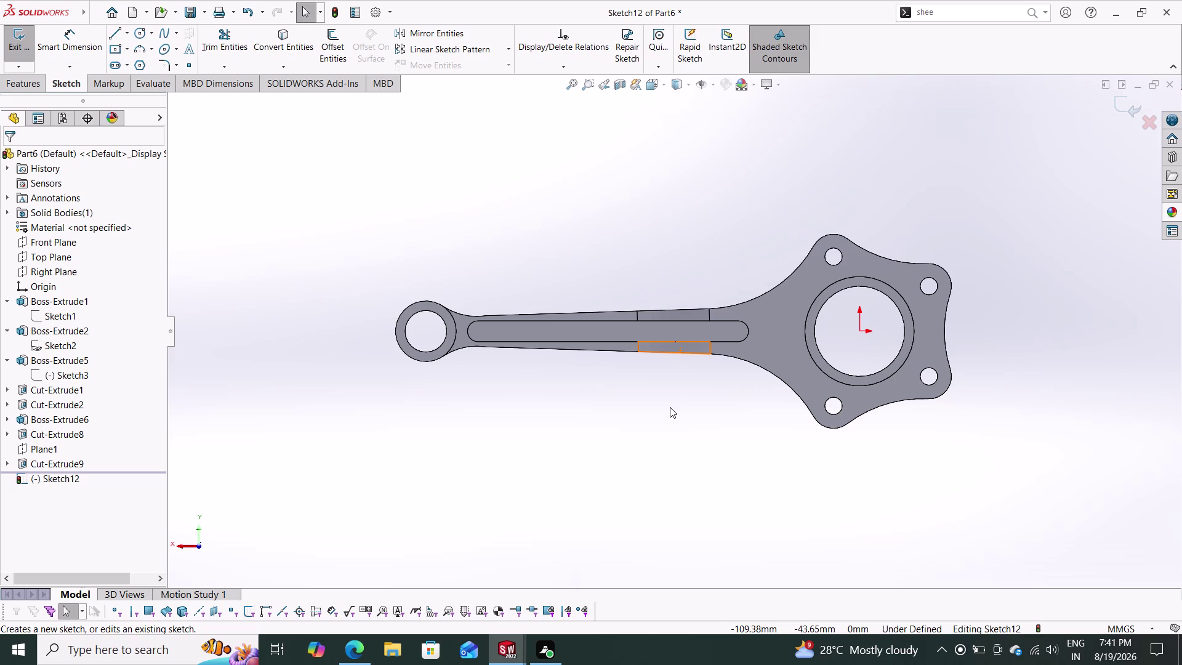
Select the Front Plane and turn the view normal to it.
key(Escape)
click(74, 247)
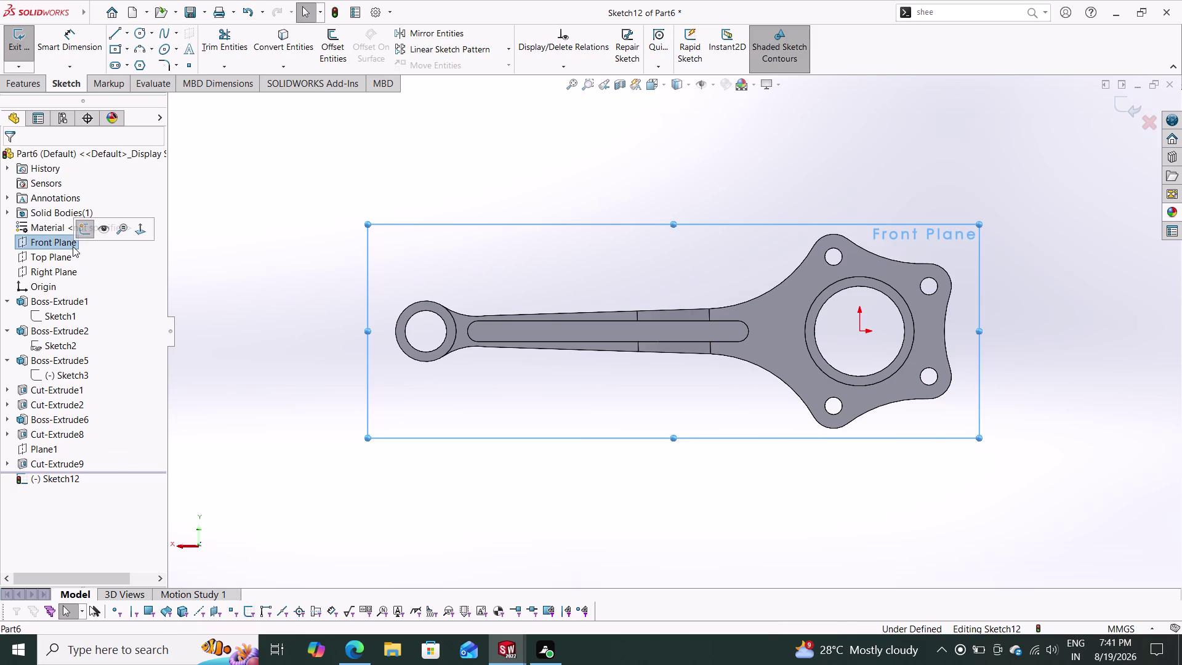
click(144, 228)
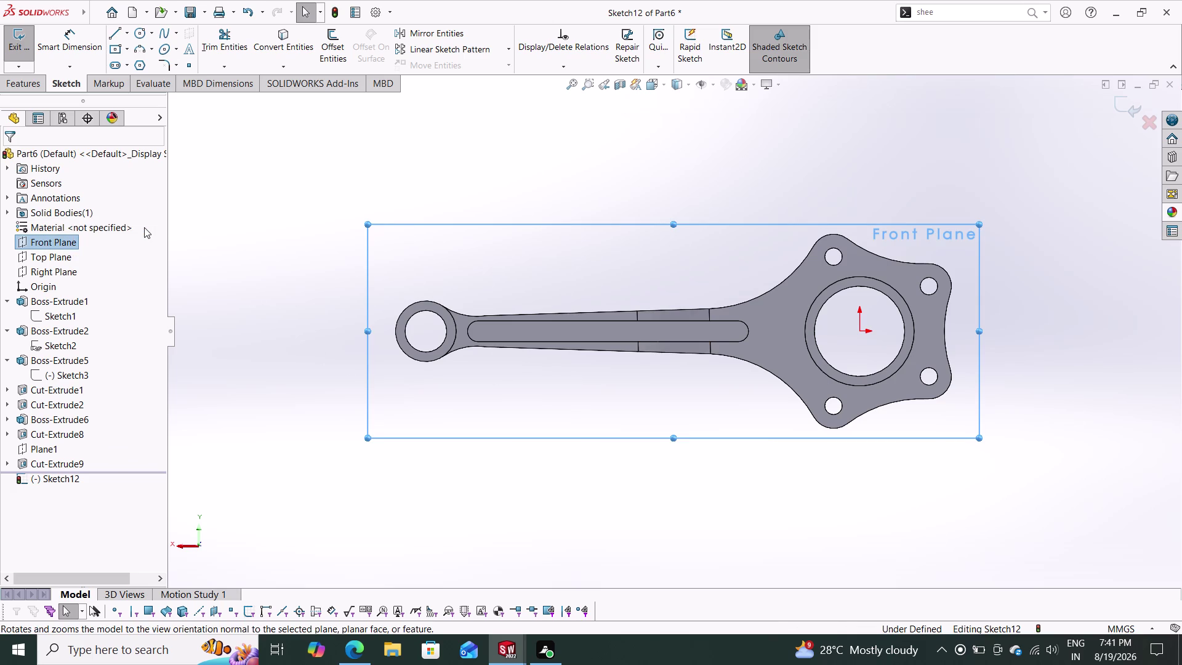
key(Escape)
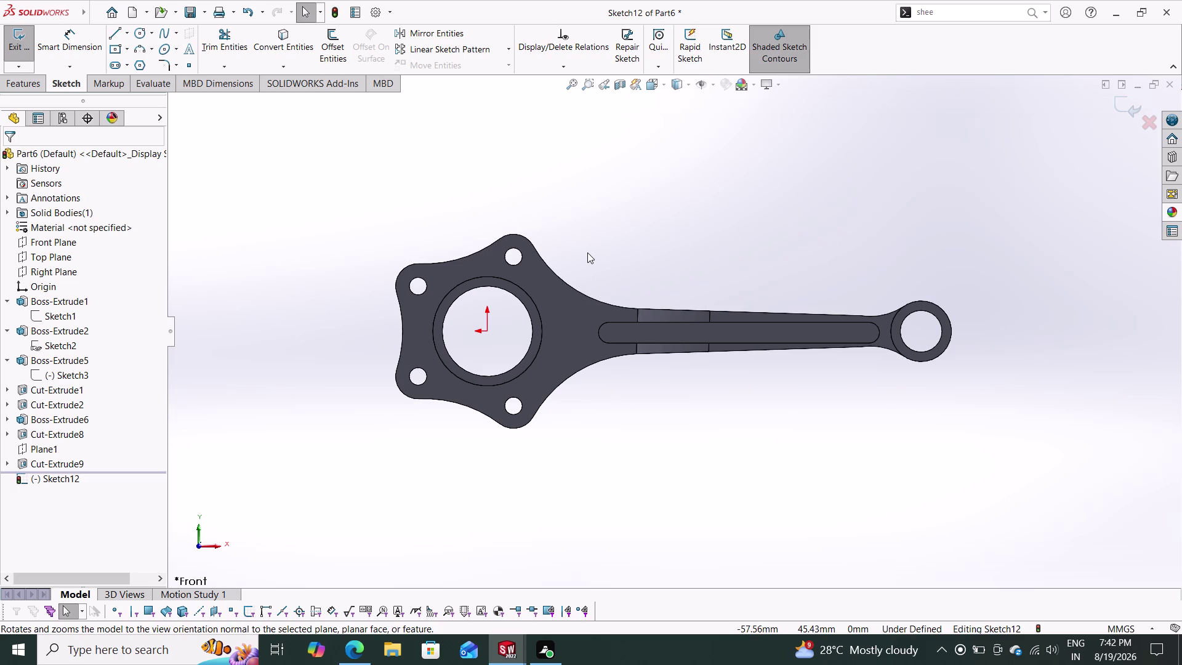
Orbit the rod briefly, return to the front view, and zoom into the big end.
middle_drag(597, 248, 589, 299)
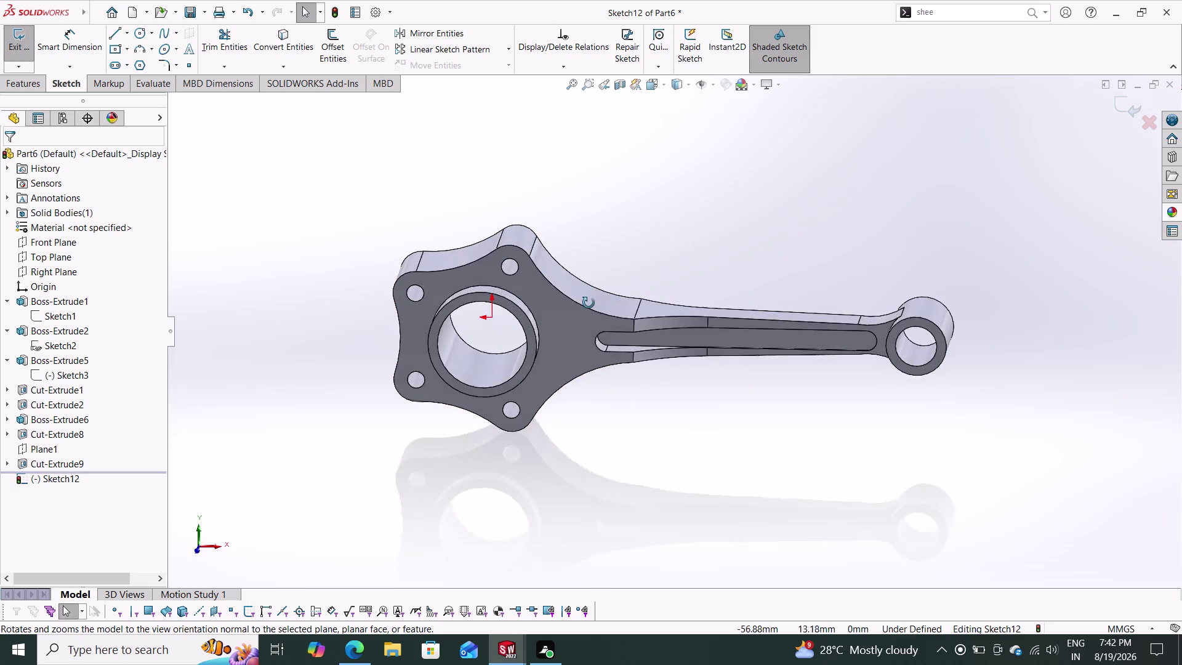
middle_drag(590, 300, 598, 226)
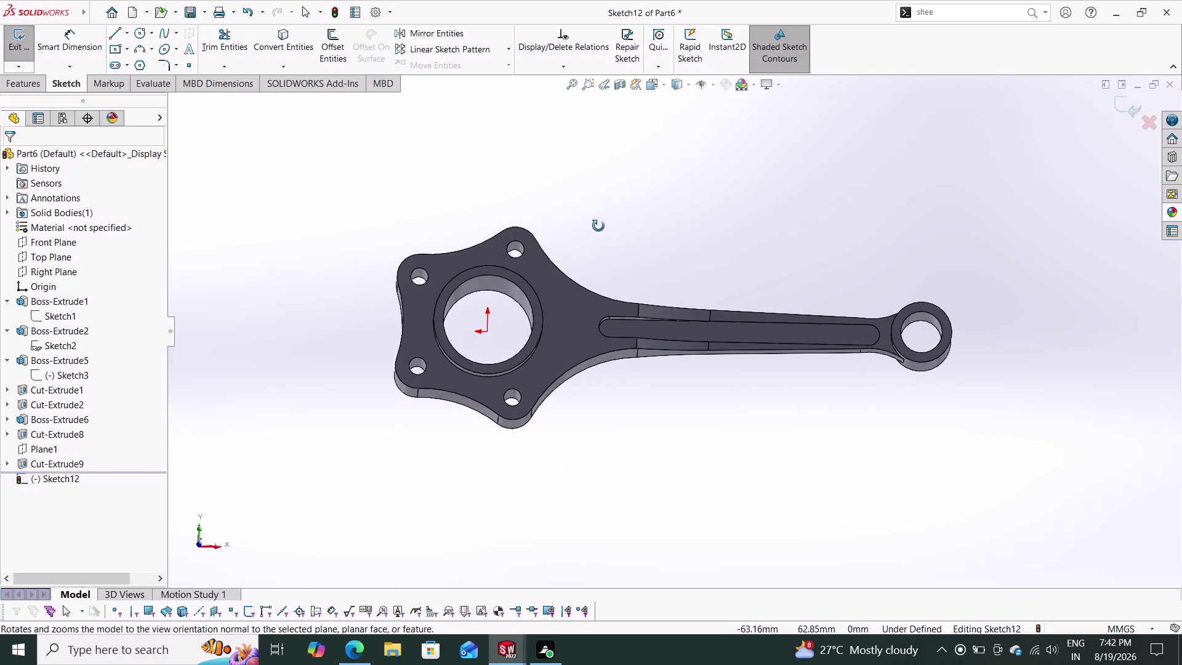
middle_drag(599, 226, 596, 226)
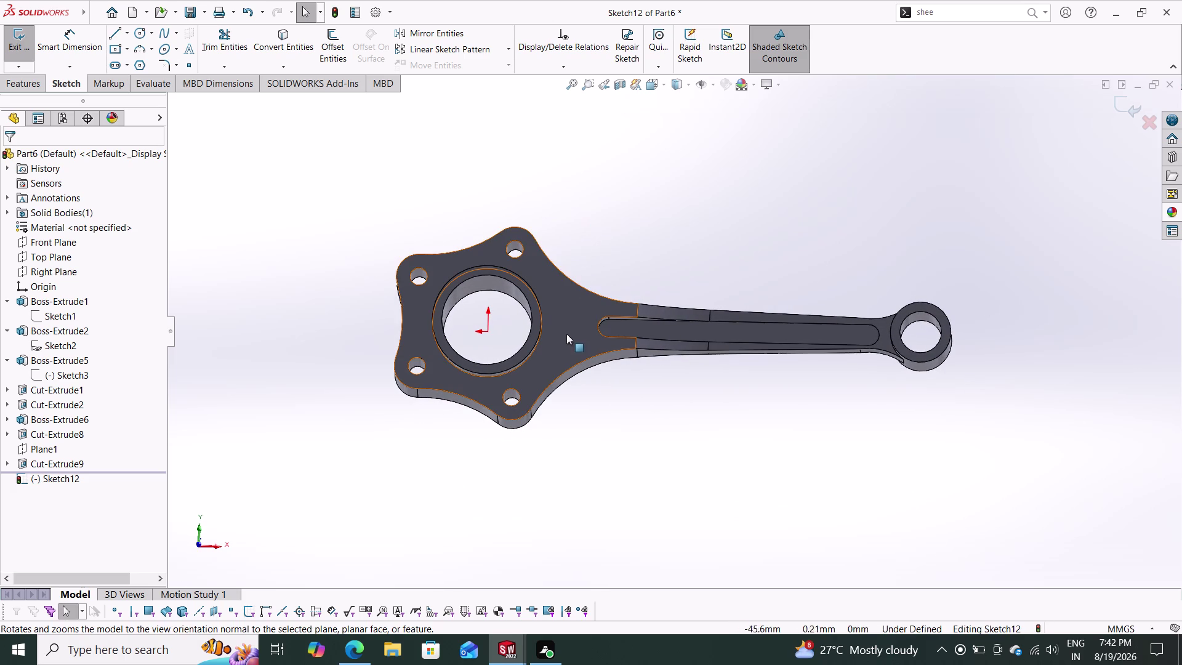
click(565, 334)
key(Escape)
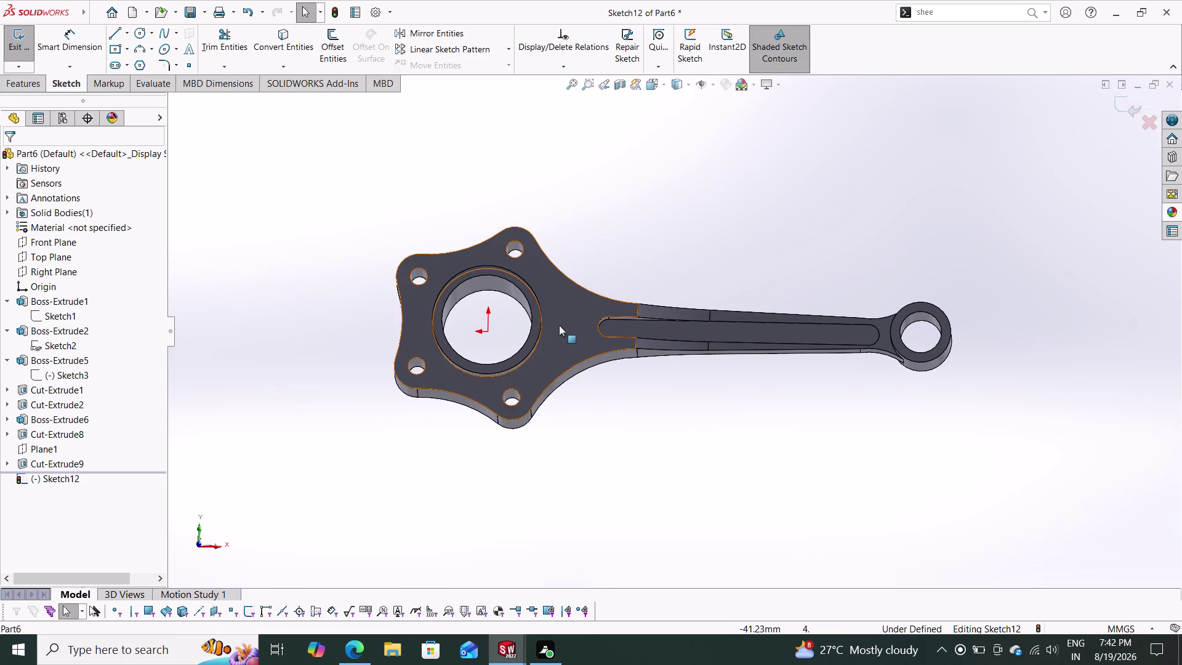
key(Escape)
click(604, 88)
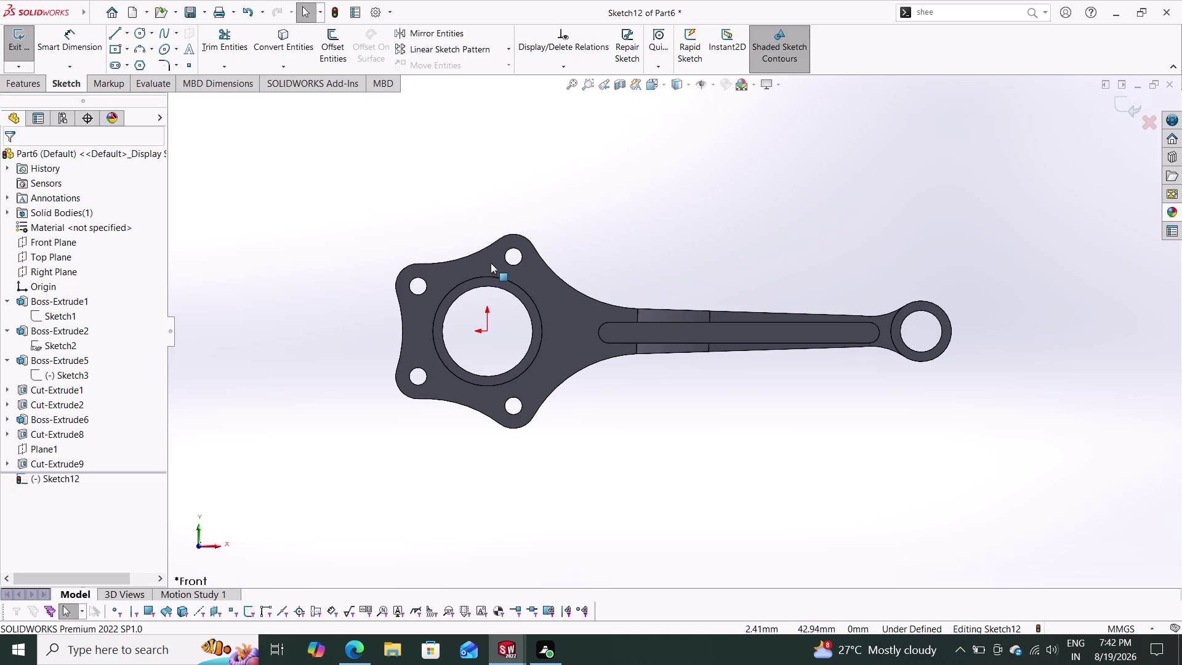
scroll(down, 3)
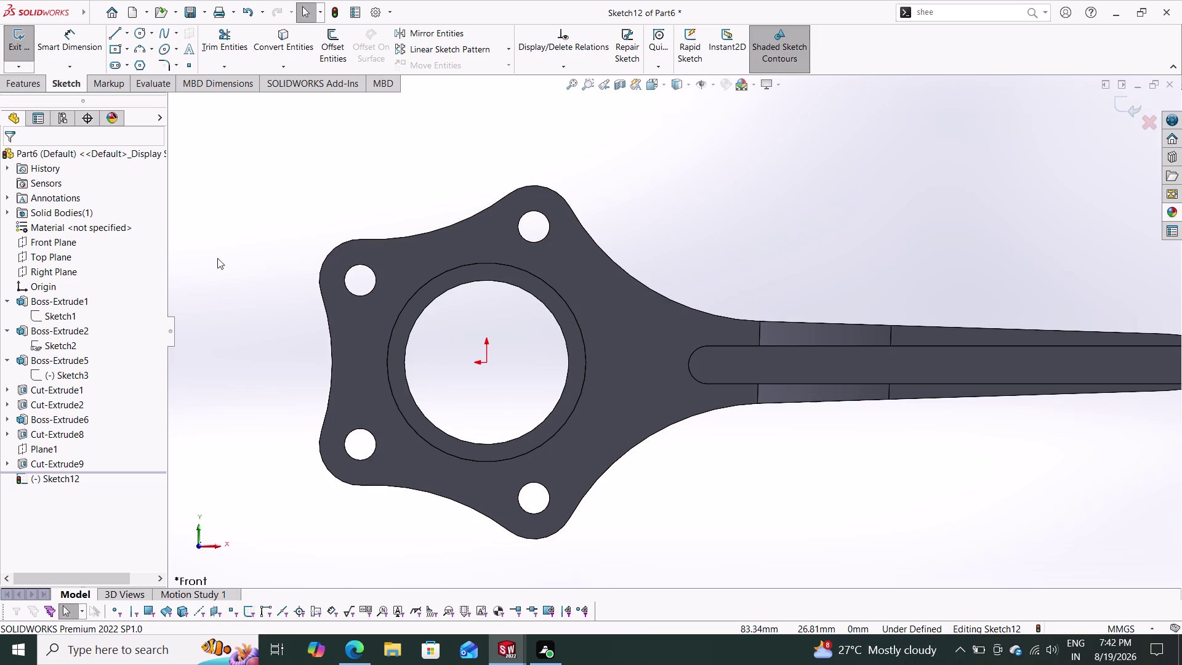
Convert the 52 mm bore circle edge and the upper curved outer edge into sketch geometry.
click(282, 36)
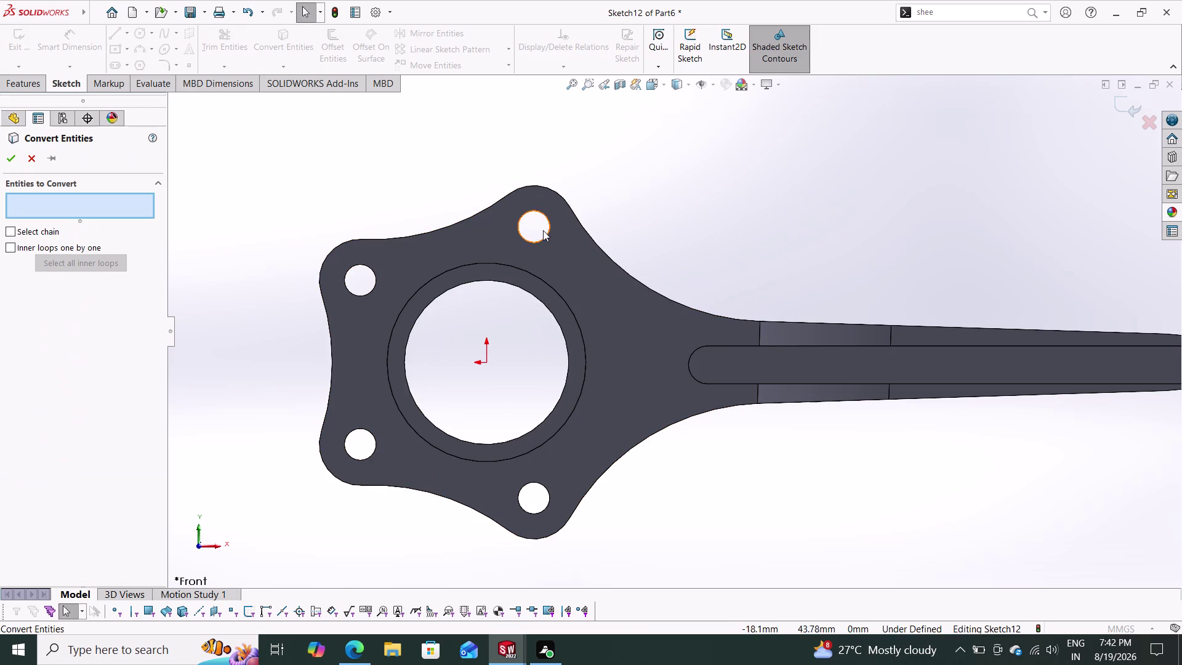
click(548, 308)
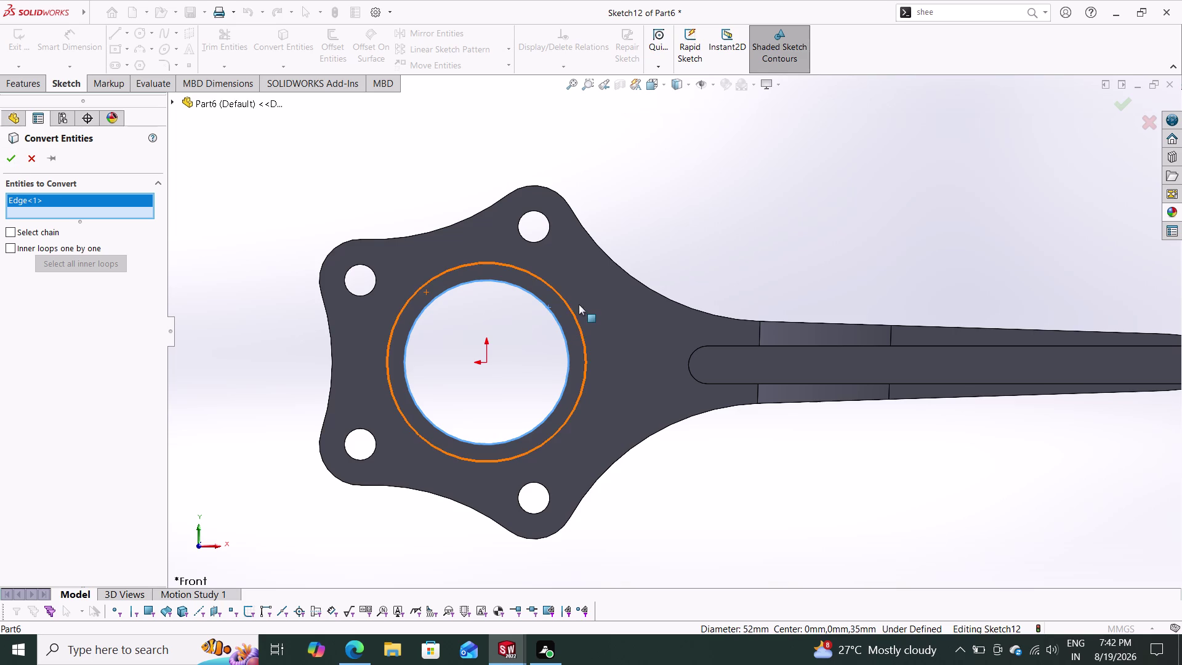
click(684, 306)
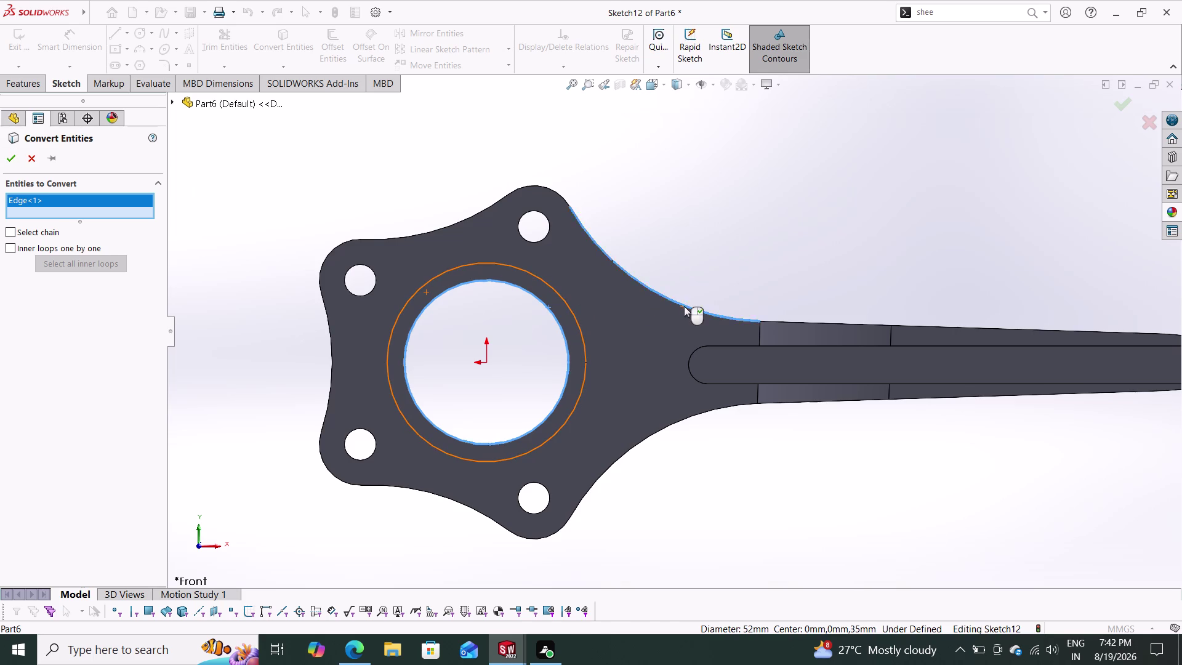
click(9, 156)
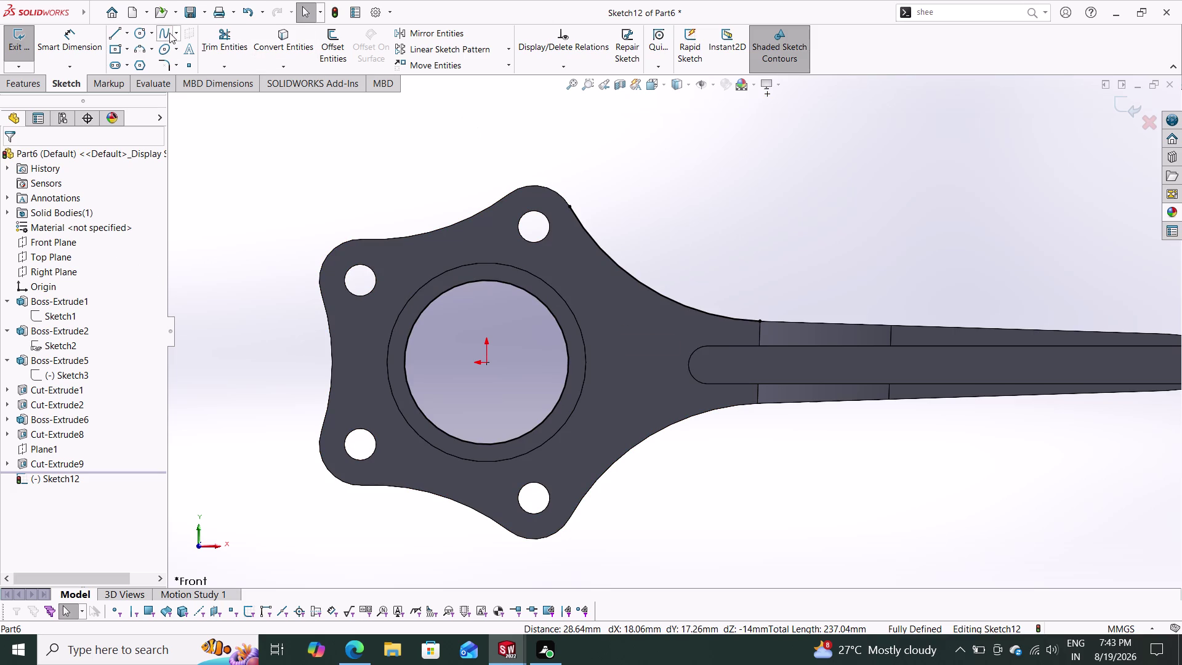
Draw a 3-point arc from the bore circle to the beam junction, bulging below the chord.
click(139, 46)
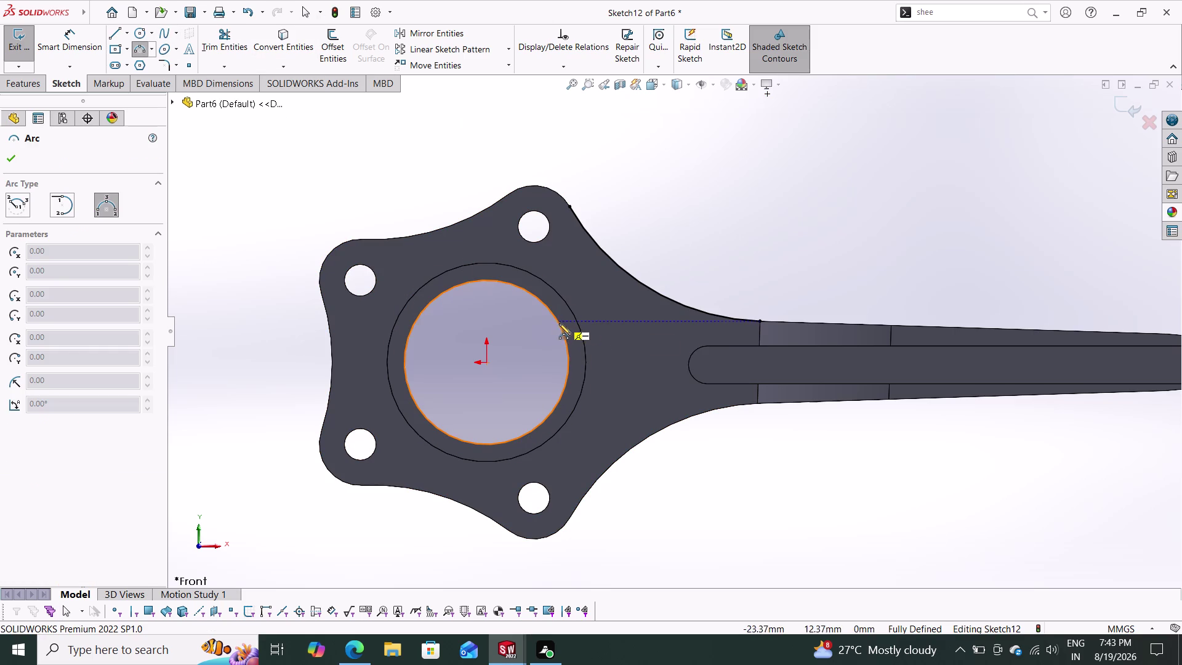
click(552, 315)
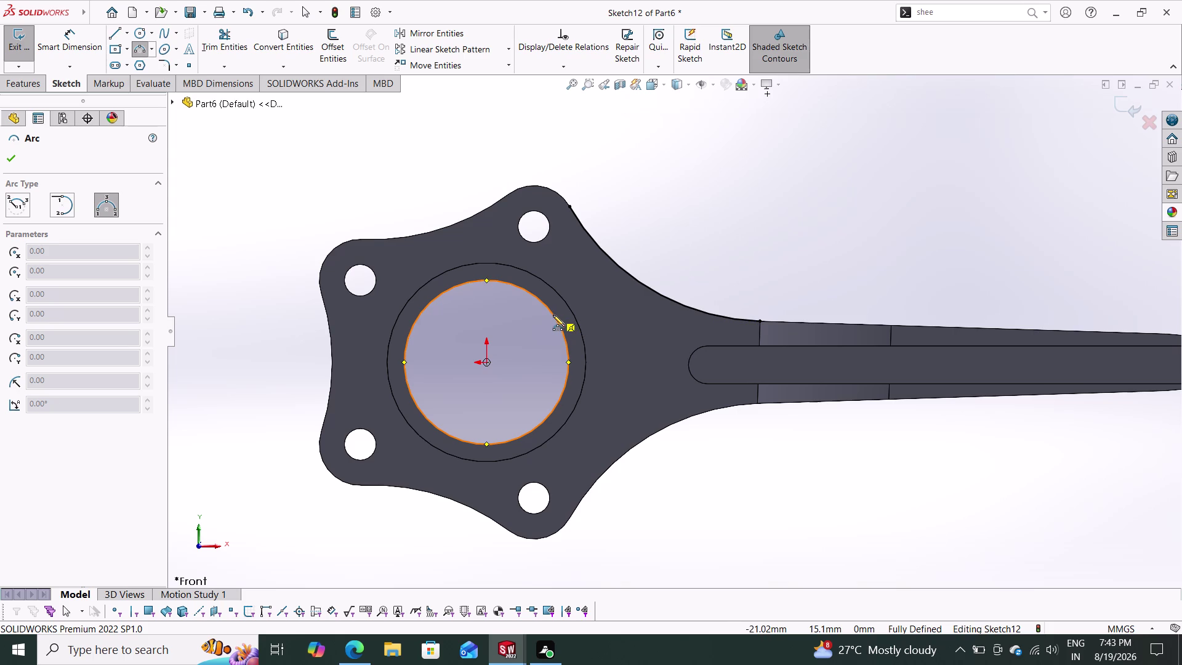
click(759, 323)
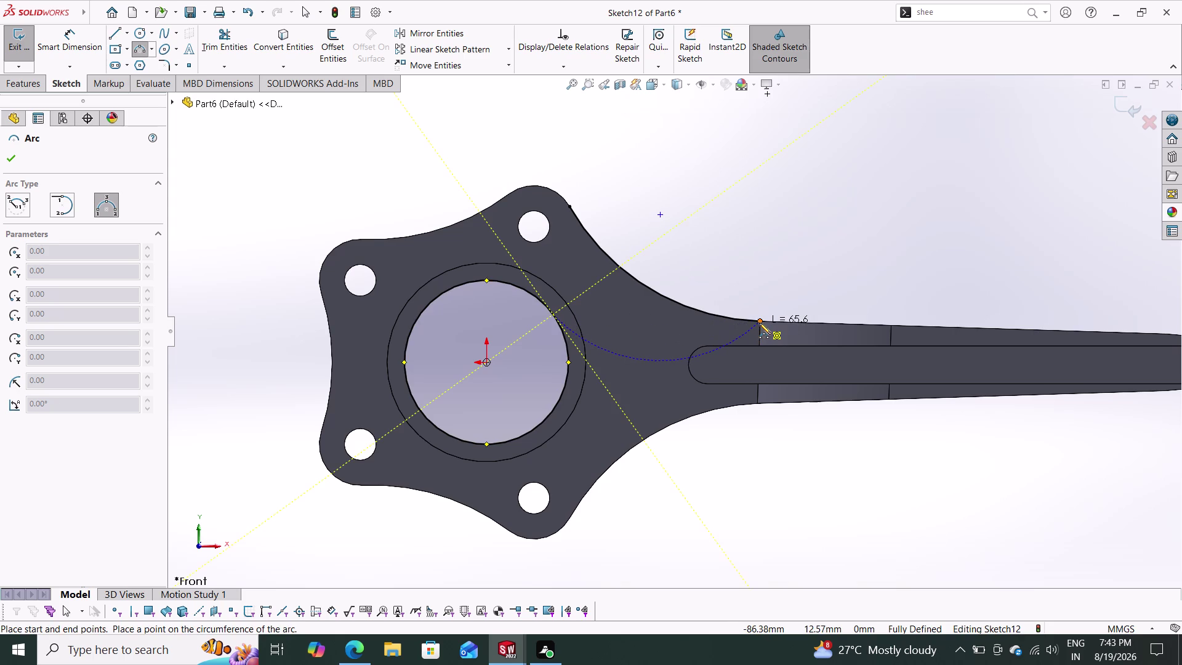
click(665, 337)
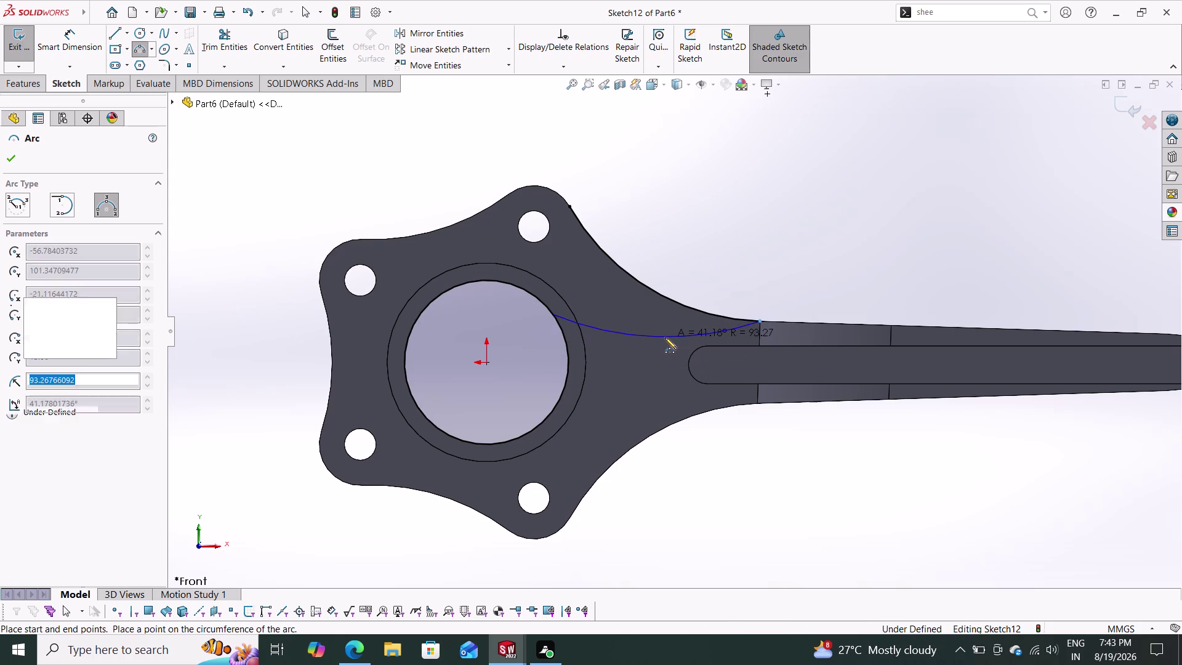
key(Escape)
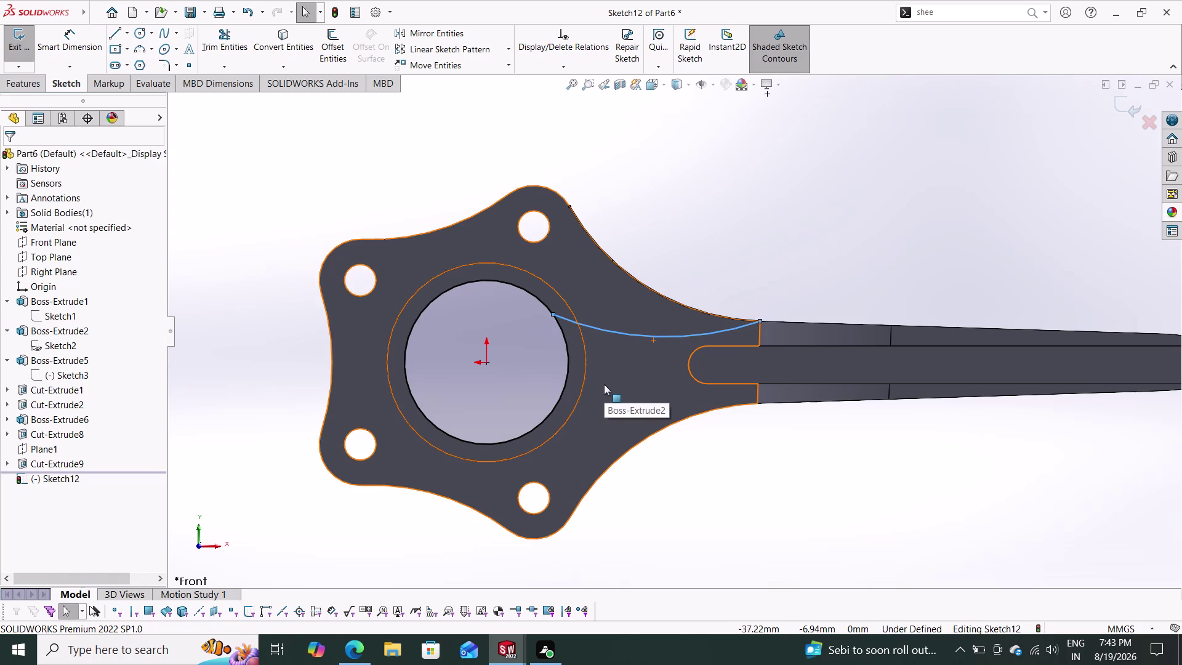
Make the new arc tangent to the bore circle.
click(621, 333)
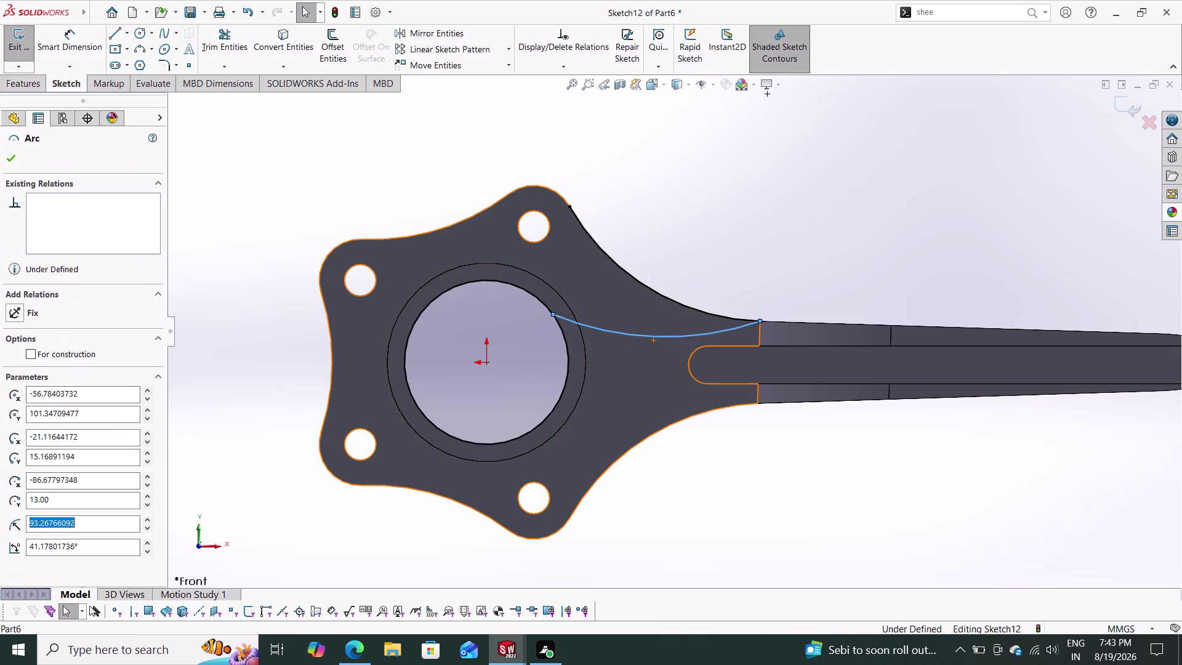
click(564, 342)
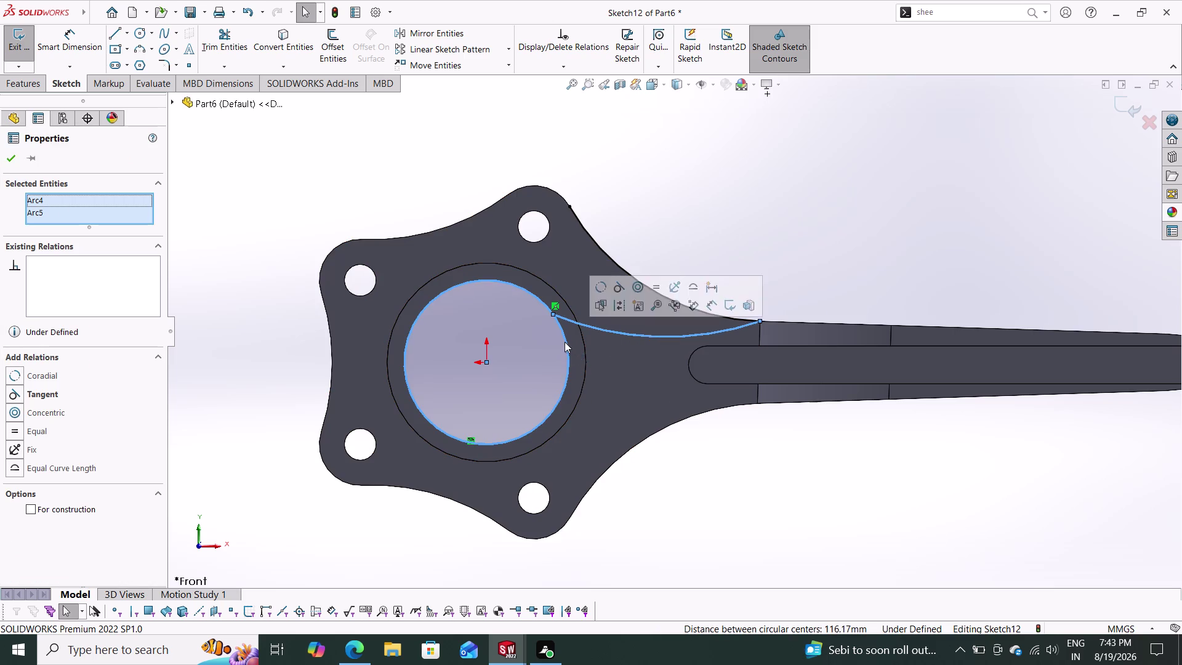
click(47, 390)
click(11, 165)
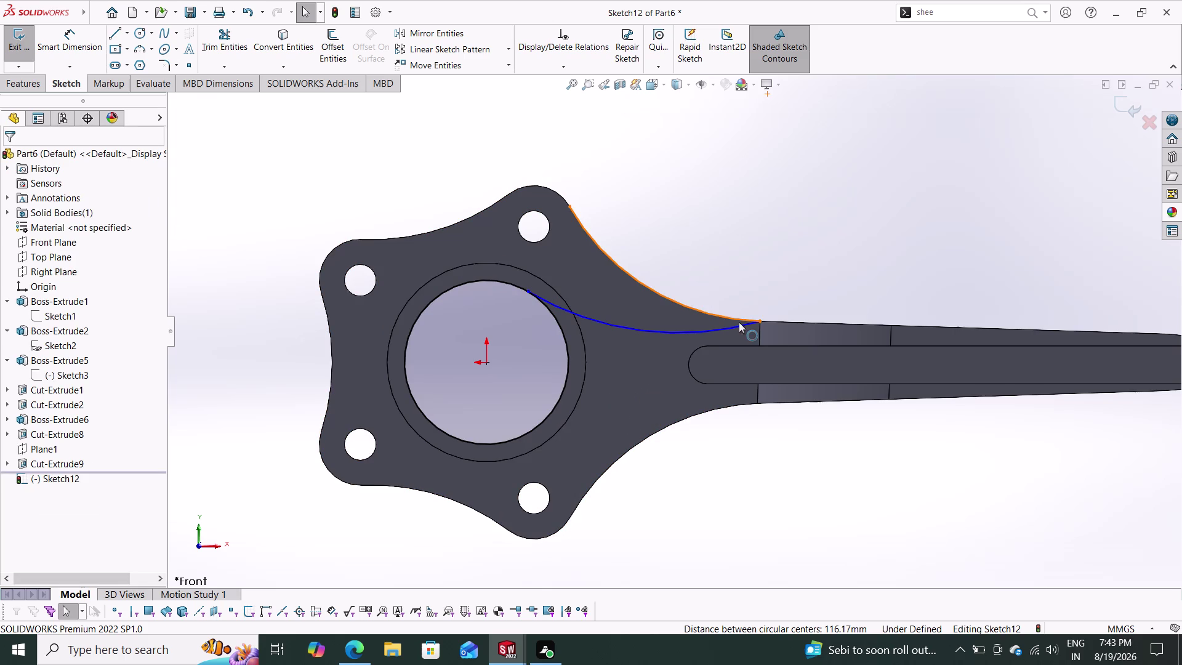
Make the new arc tangent to the converted upper outer edge.
click(724, 316)
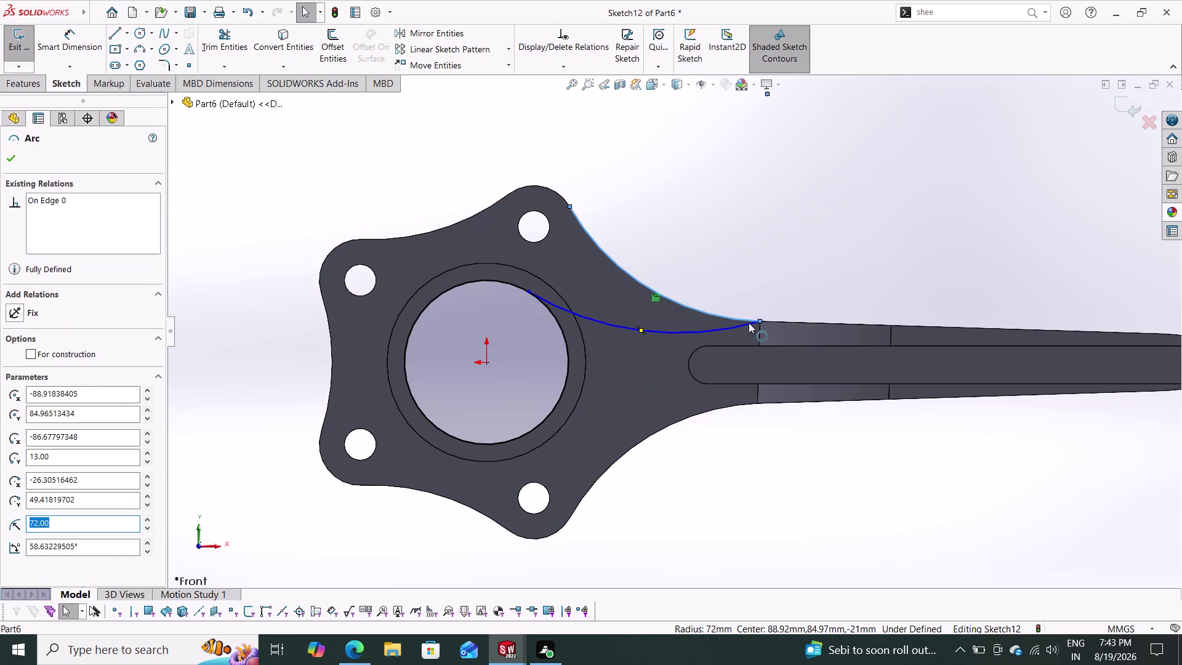
click(749, 323)
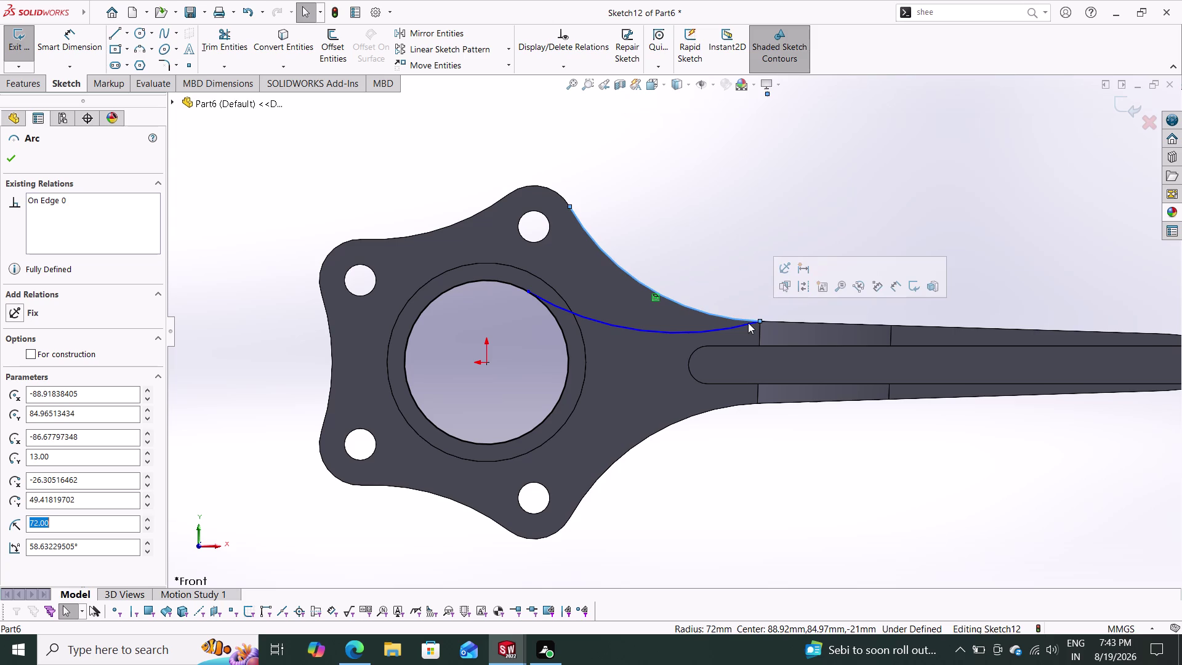
key(Escape)
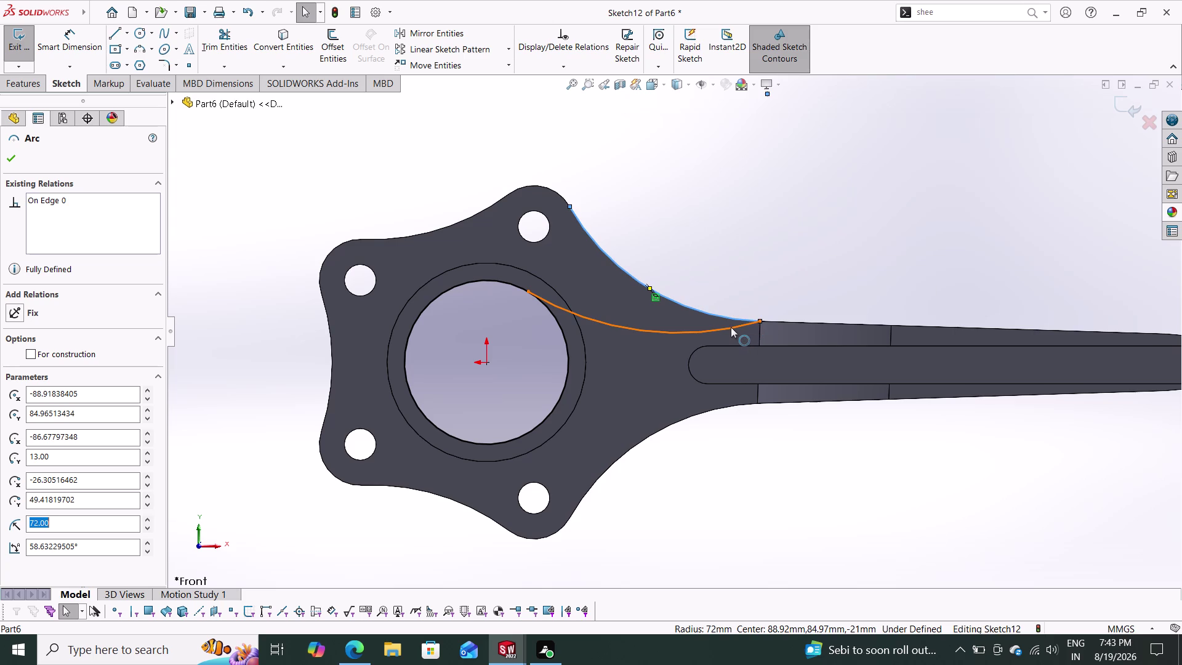
click(731, 326)
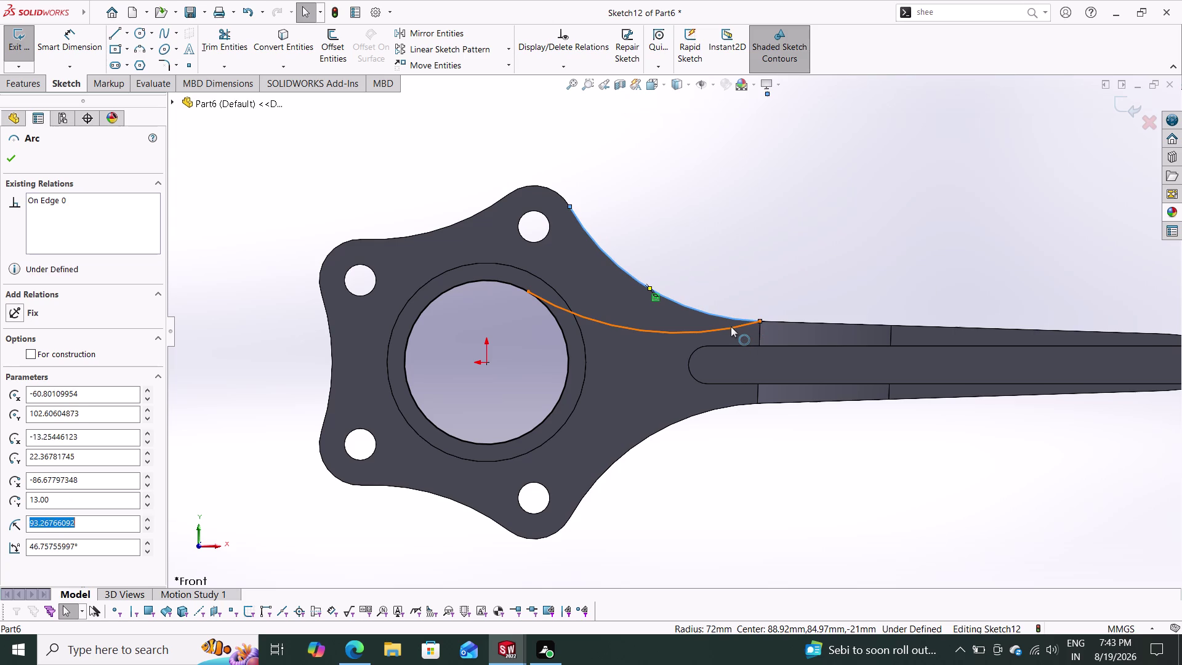
click(60, 393)
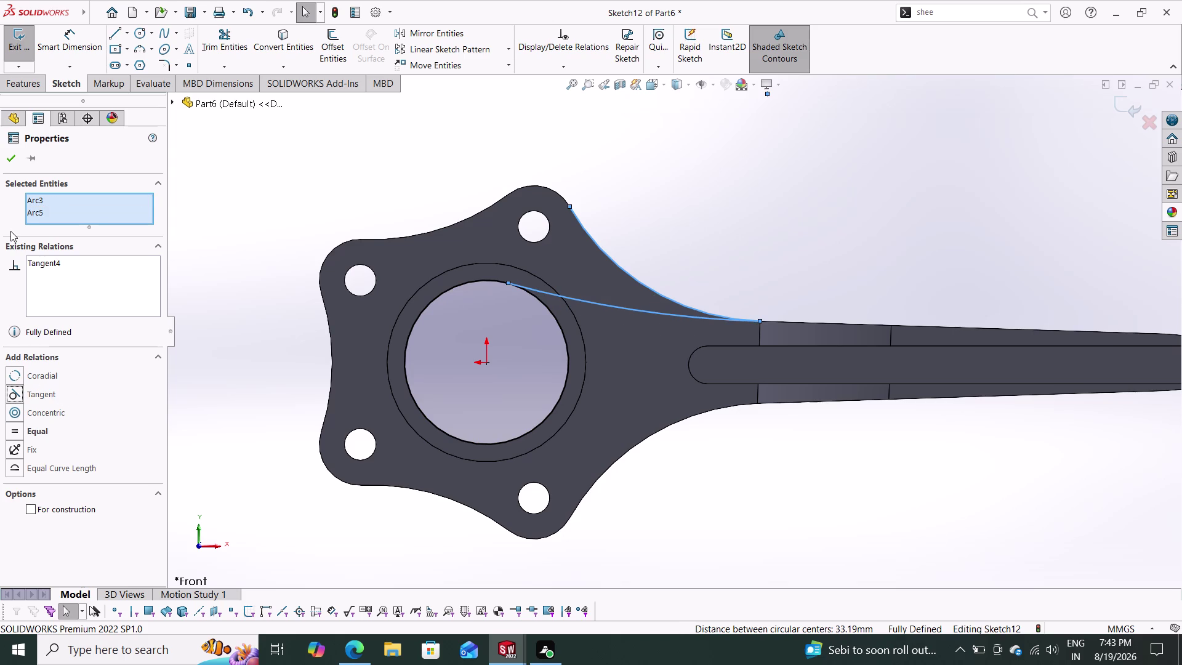
click(3, 157)
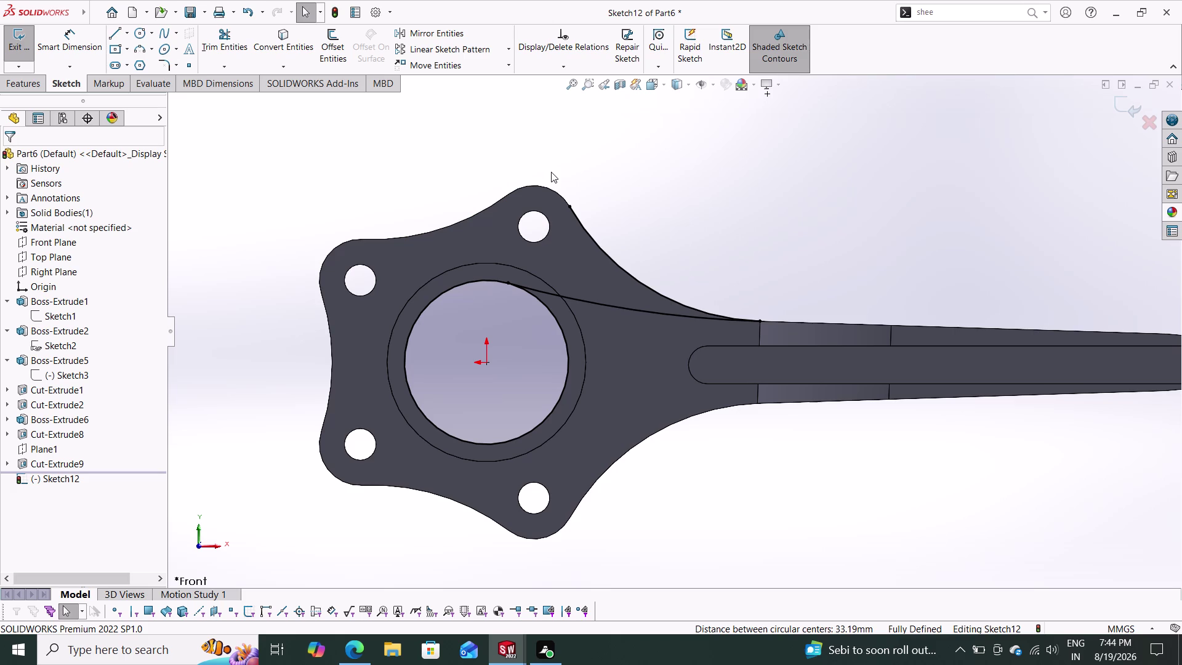
Check the arc in 3D, return to the front view, and start Trim Entities with Power trim.
middle_drag(644, 229, 627, 247)
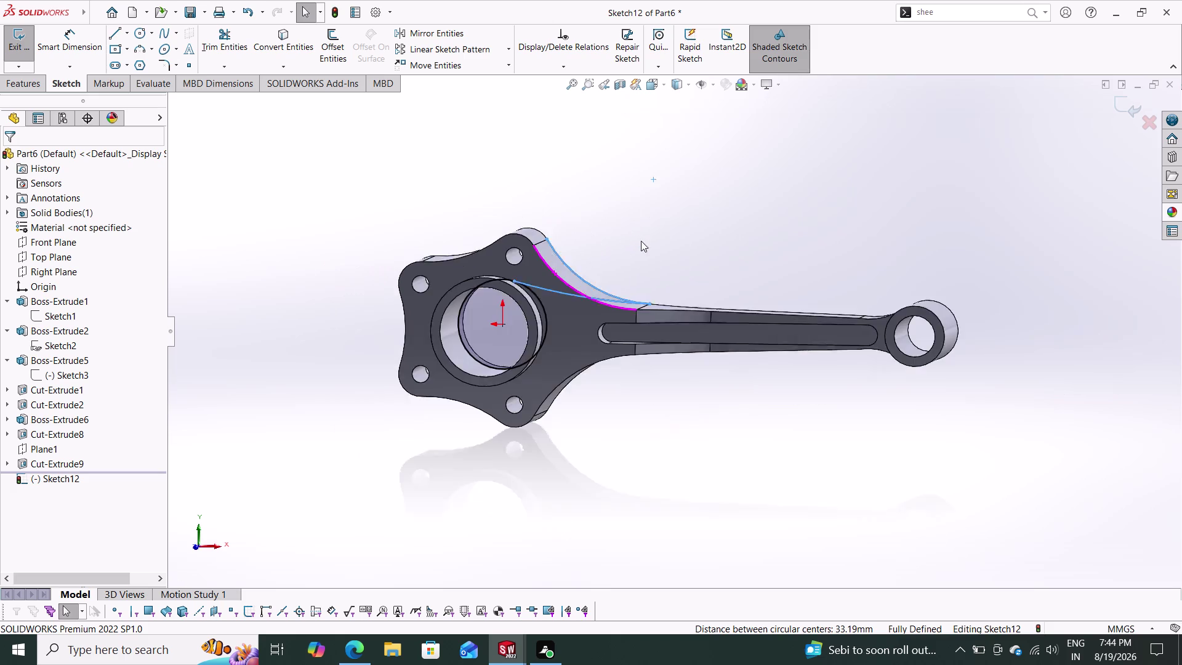
middle_drag(641, 241, 668, 233)
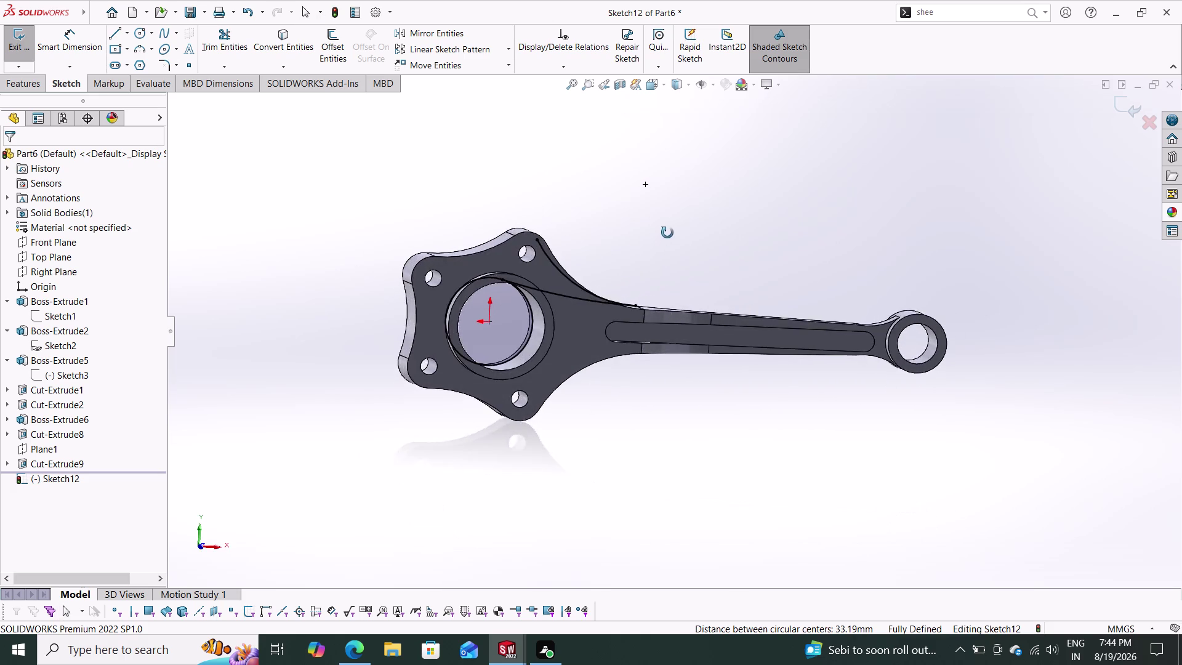
middle_drag(668, 233, 649, 207)
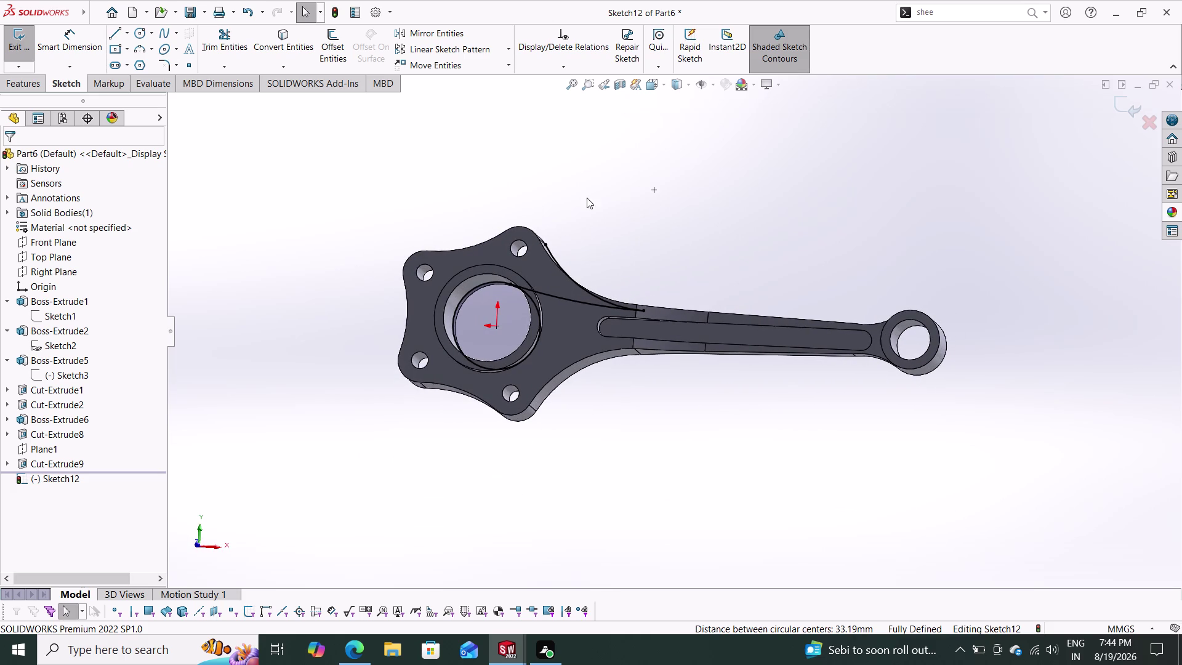
click(605, 84)
click(605, 84)
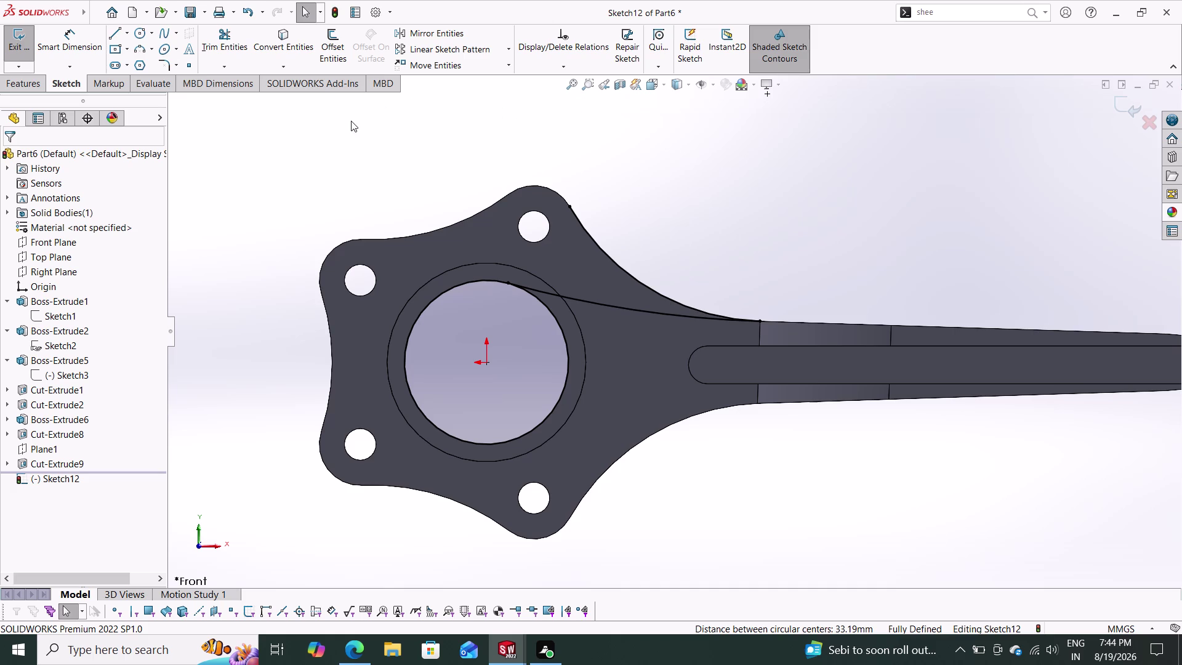
click(232, 31)
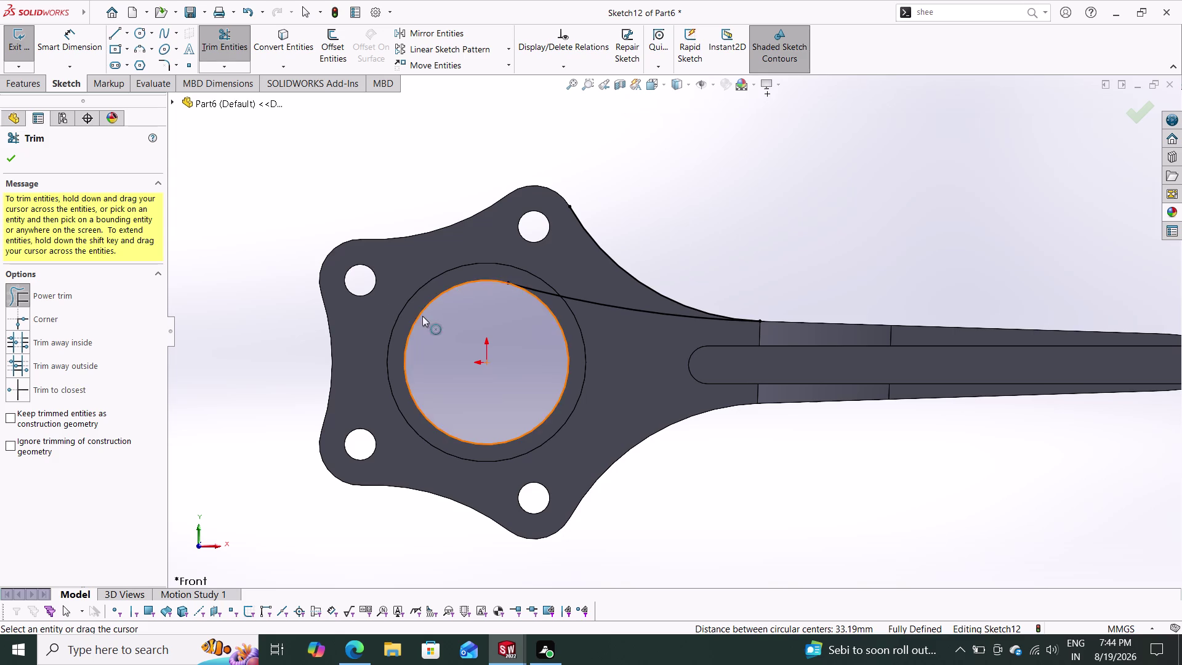
Power-trim the excess arc back to the bore circle, then pick the Centerline tool.
drag(621, 224, 577, 267)
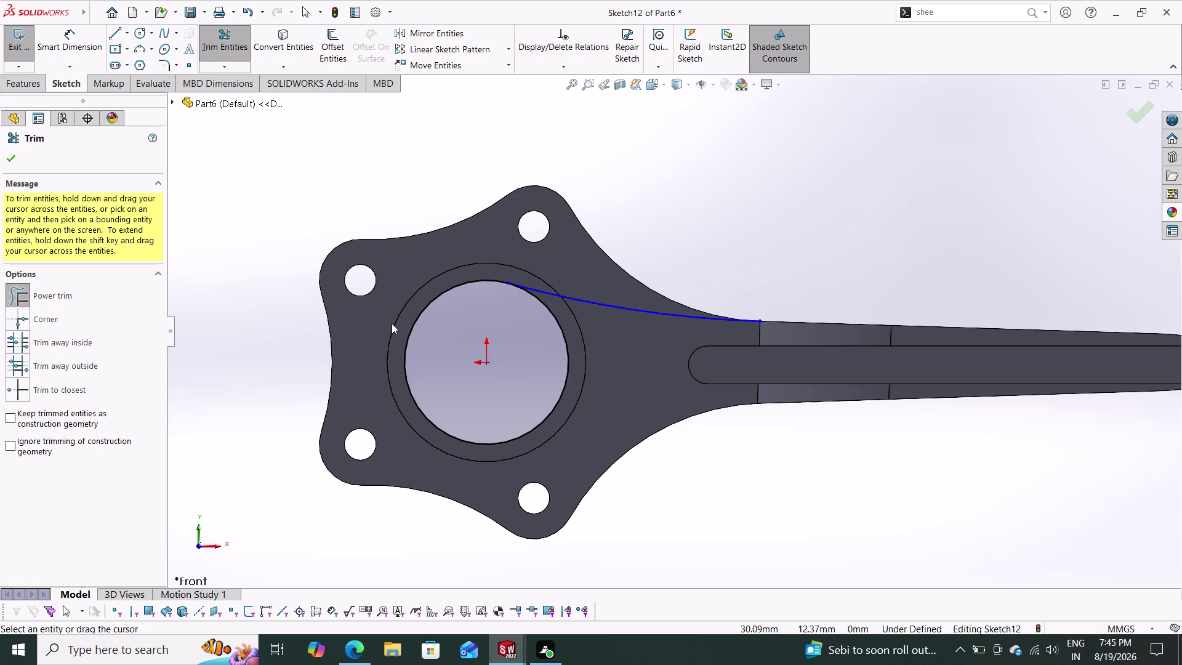
click(8, 154)
click(129, 32)
click(136, 60)
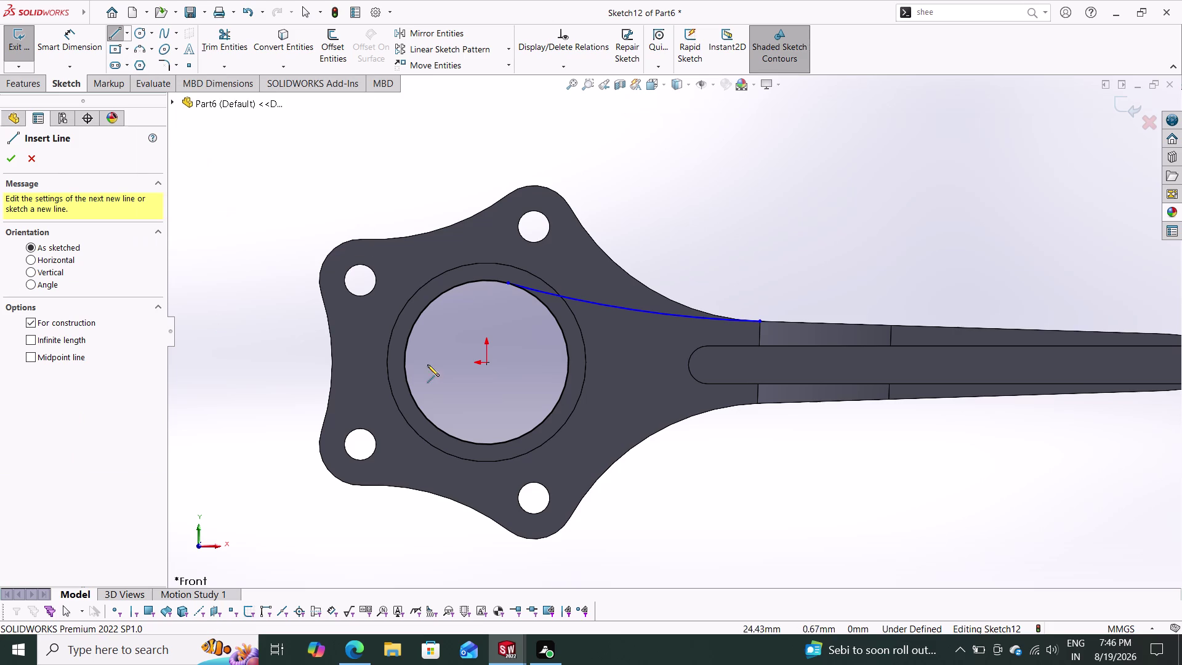
Draw a horizontal construction centerline from the bore centre to the slot's arc centre.
click(486, 364)
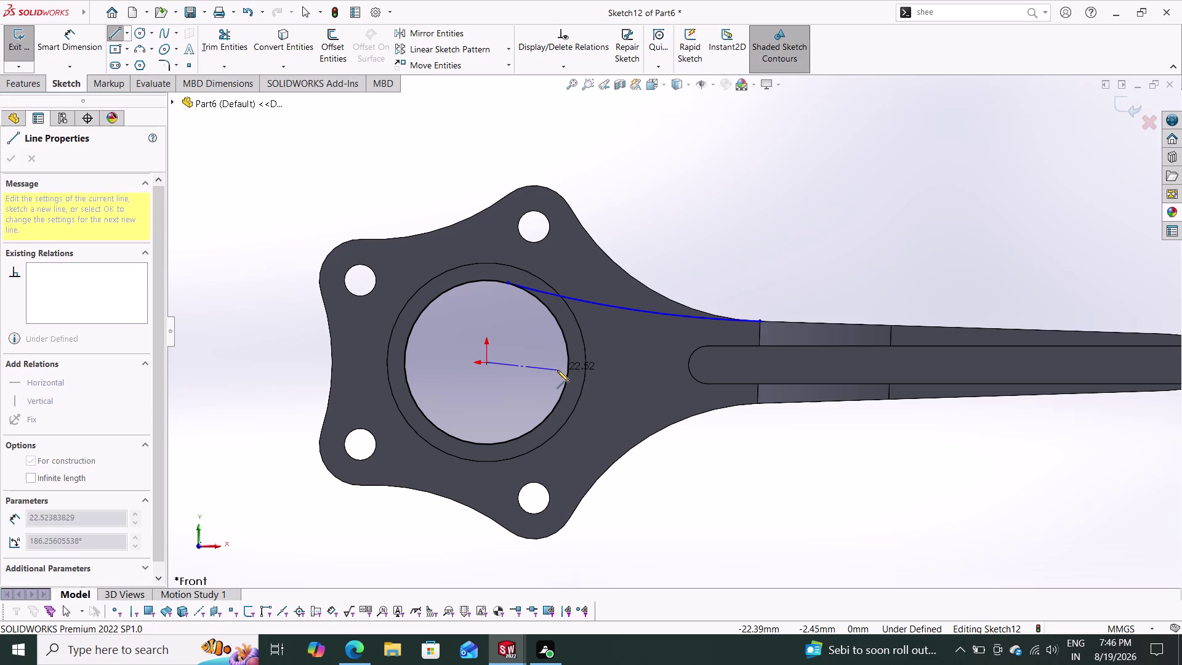
click(708, 365)
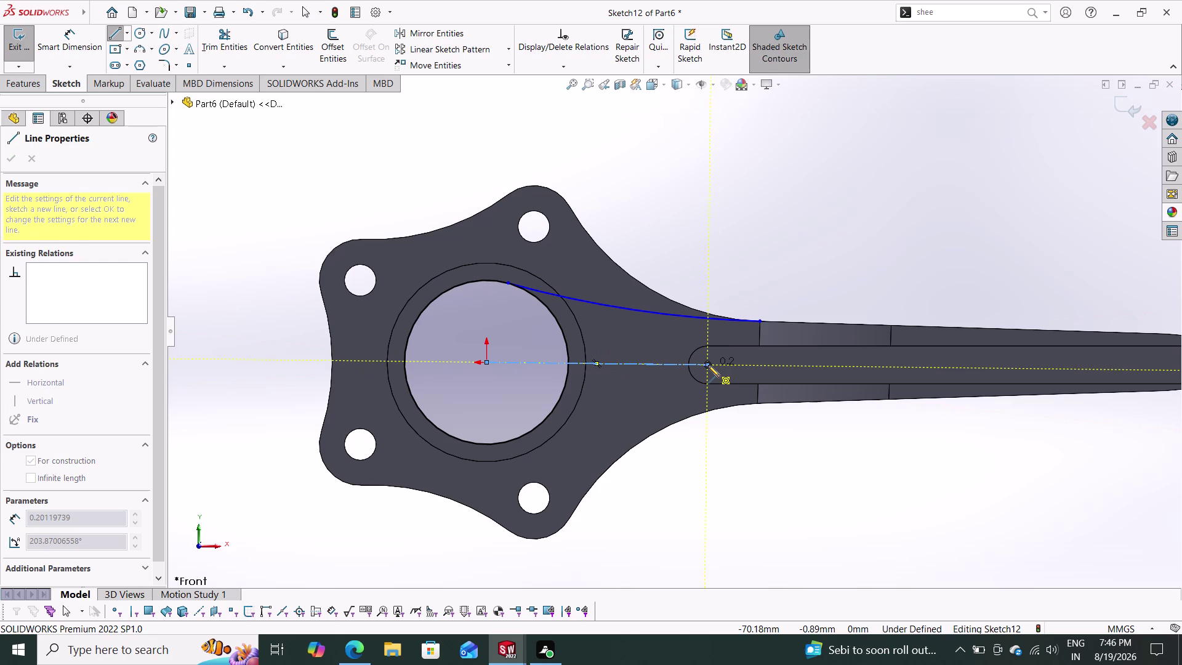
key(Escape)
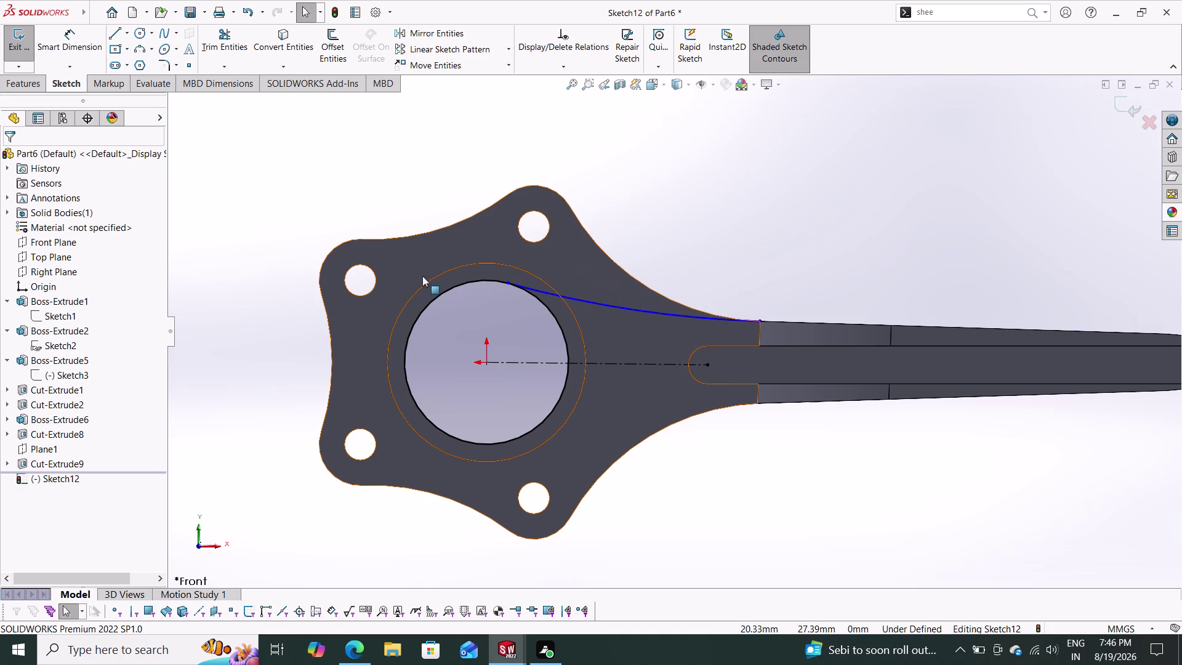
click(420, 30)
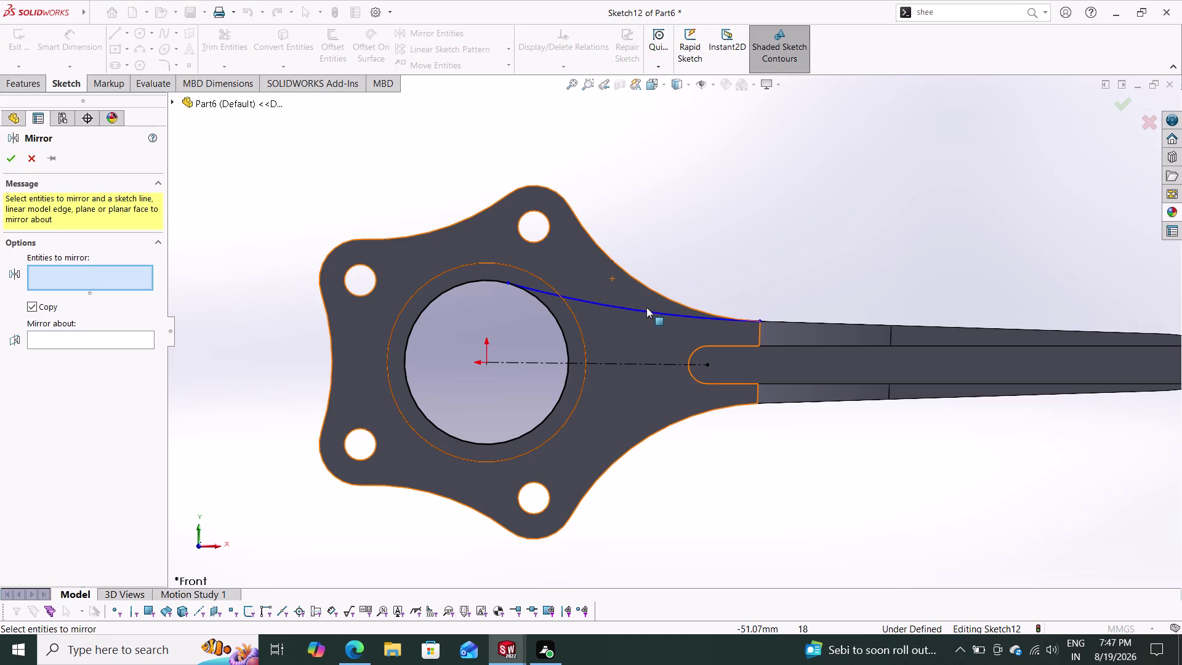
Mirror Arc5 about centerline Line1 to create the matching lower arc.
click(644, 309)
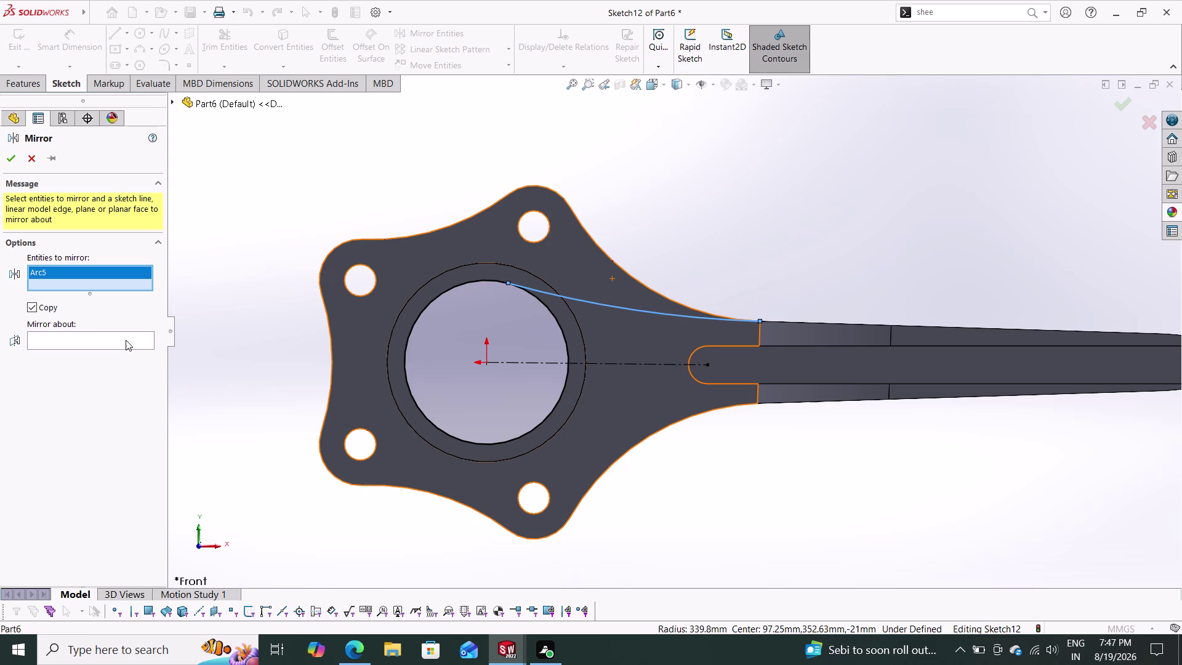
click(125, 339)
click(609, 362)
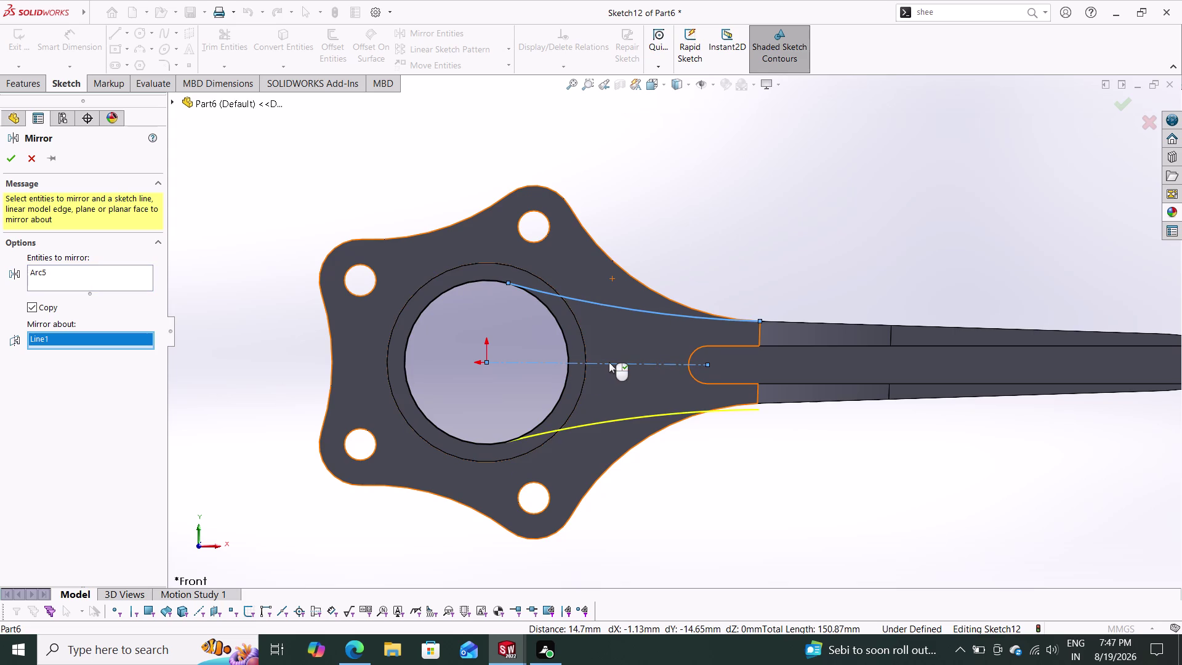
click(10, 154)
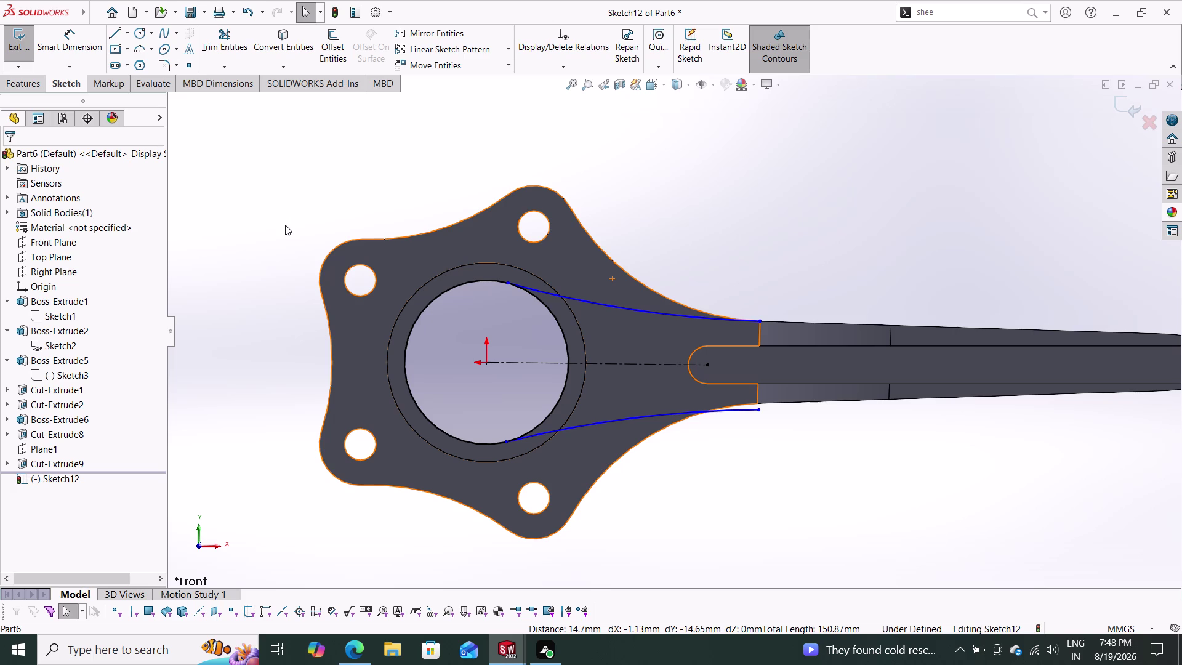
middle_drag(718, 520, 765, 468)
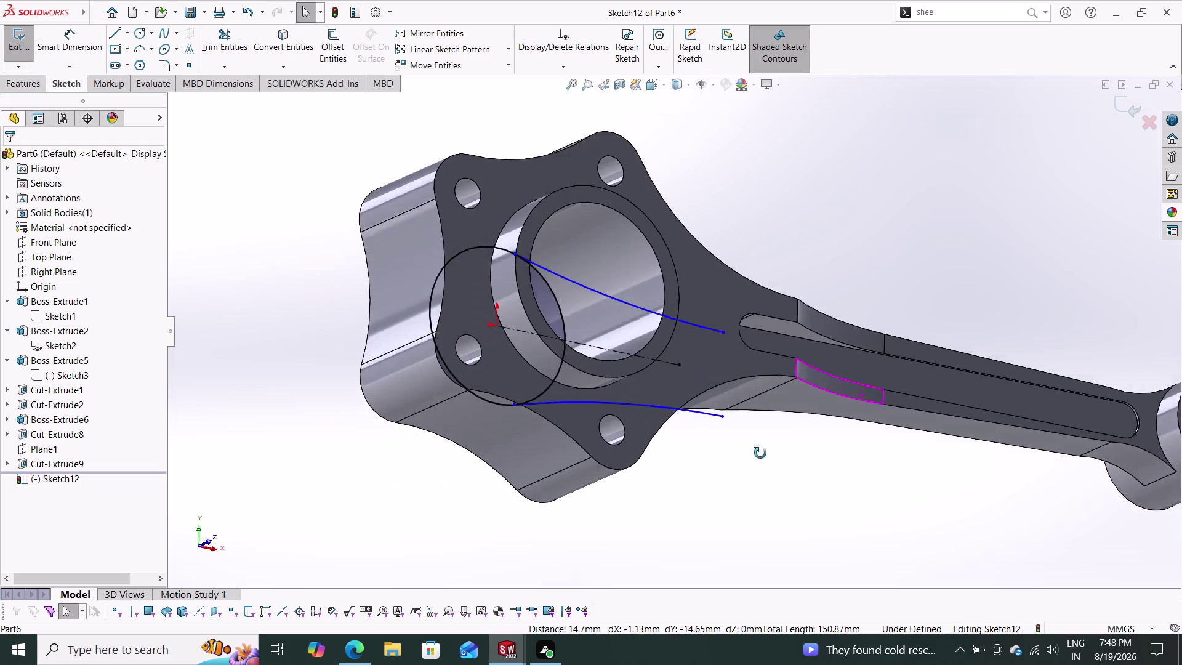
Orbit and zoom around the rod to inspect both arcs from several angles.
middle_drag(765, 468, 772, 255)
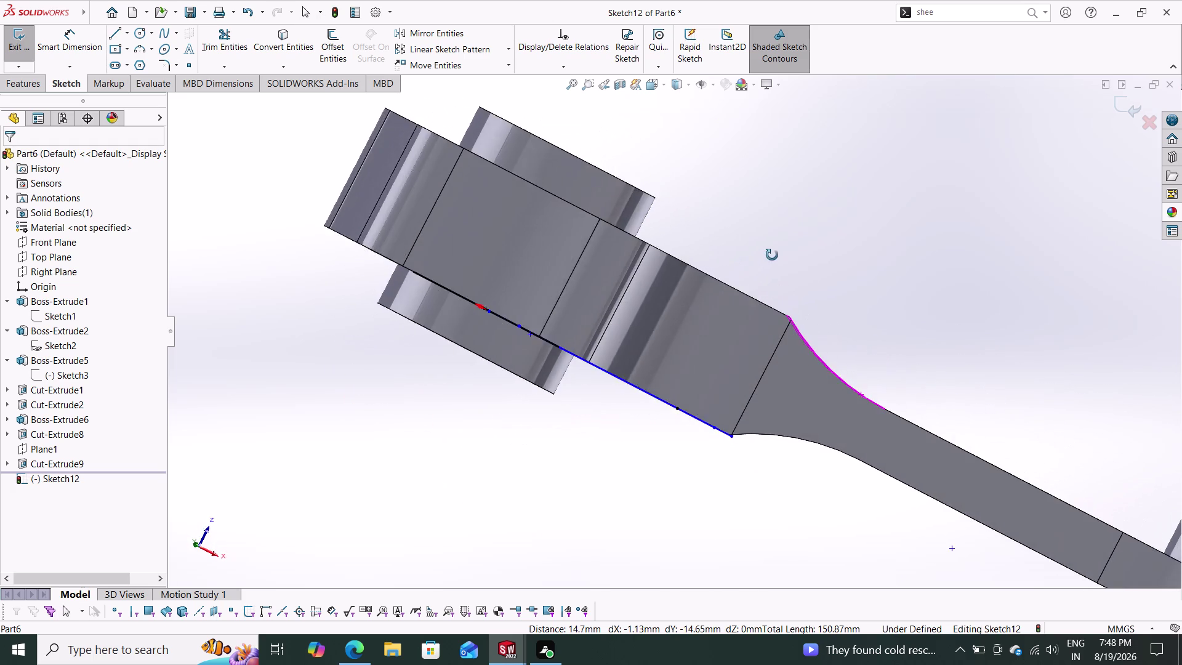
middle_drag(772, 255, 841, 180)
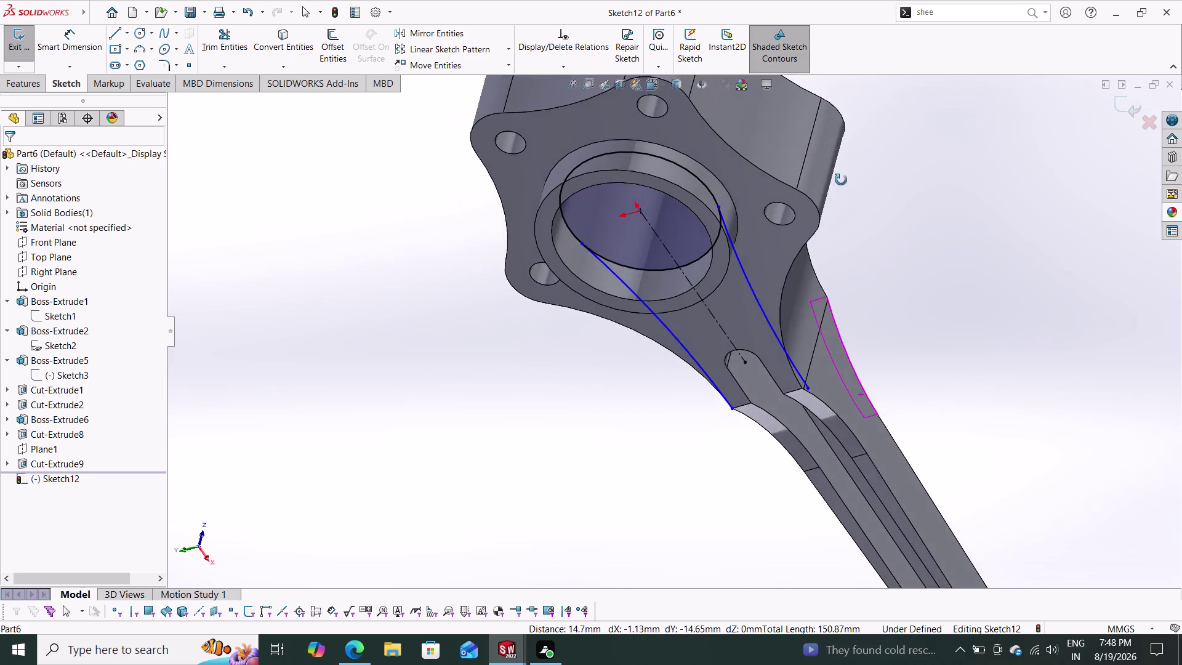
middle_drag(841, 180, 775, 296)
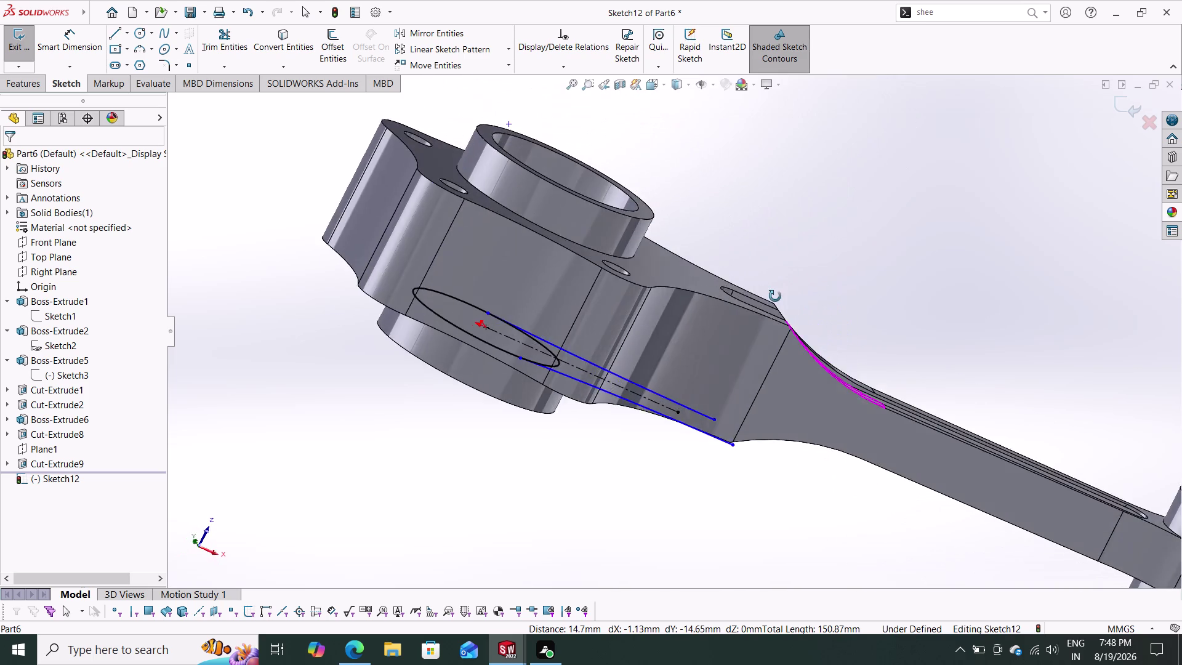
middle_drag(775, 297, 722, 503)
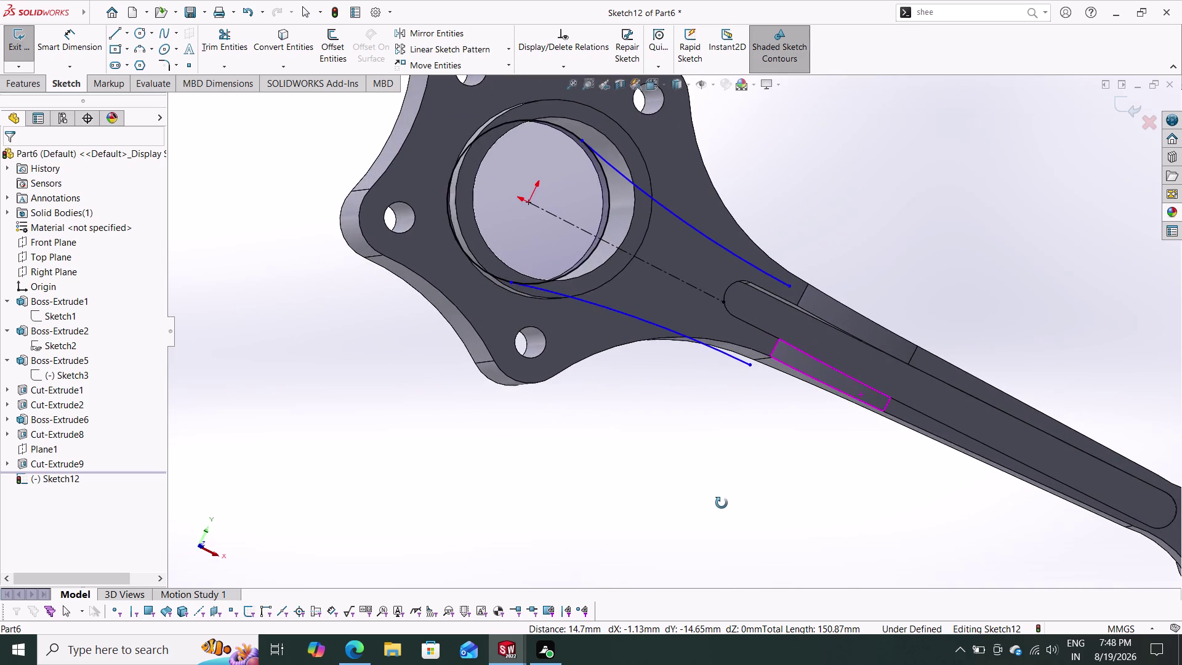
middle_drag(722, 503, 717, 528)
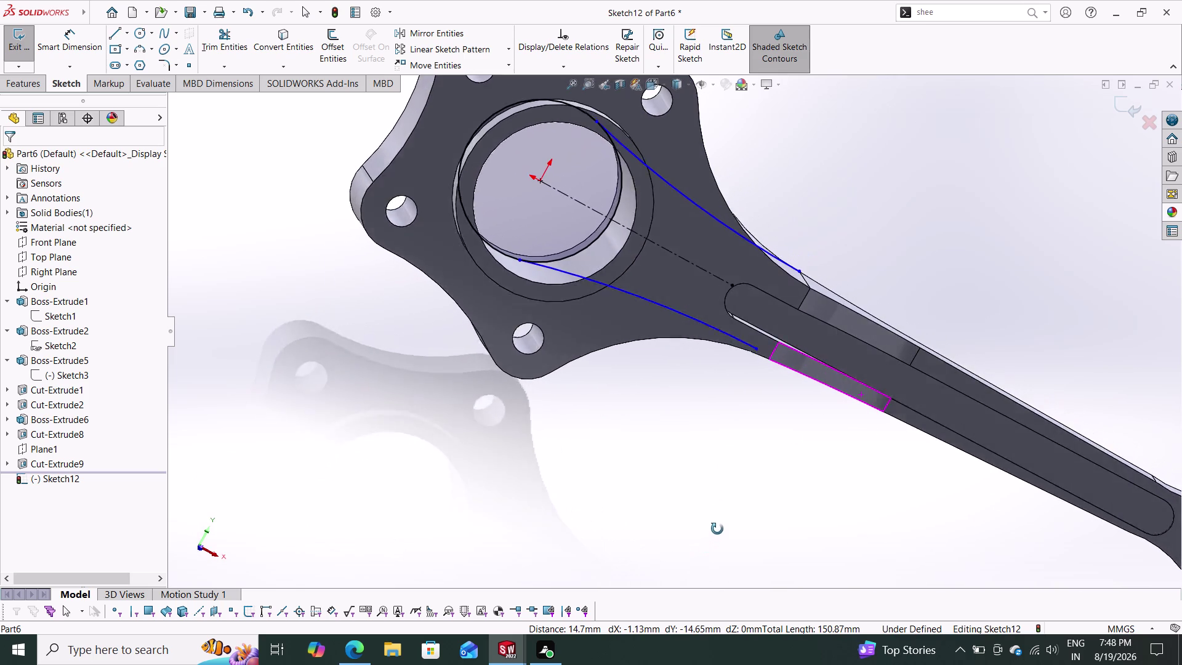
middle_drag(718, 529, 691, 523)
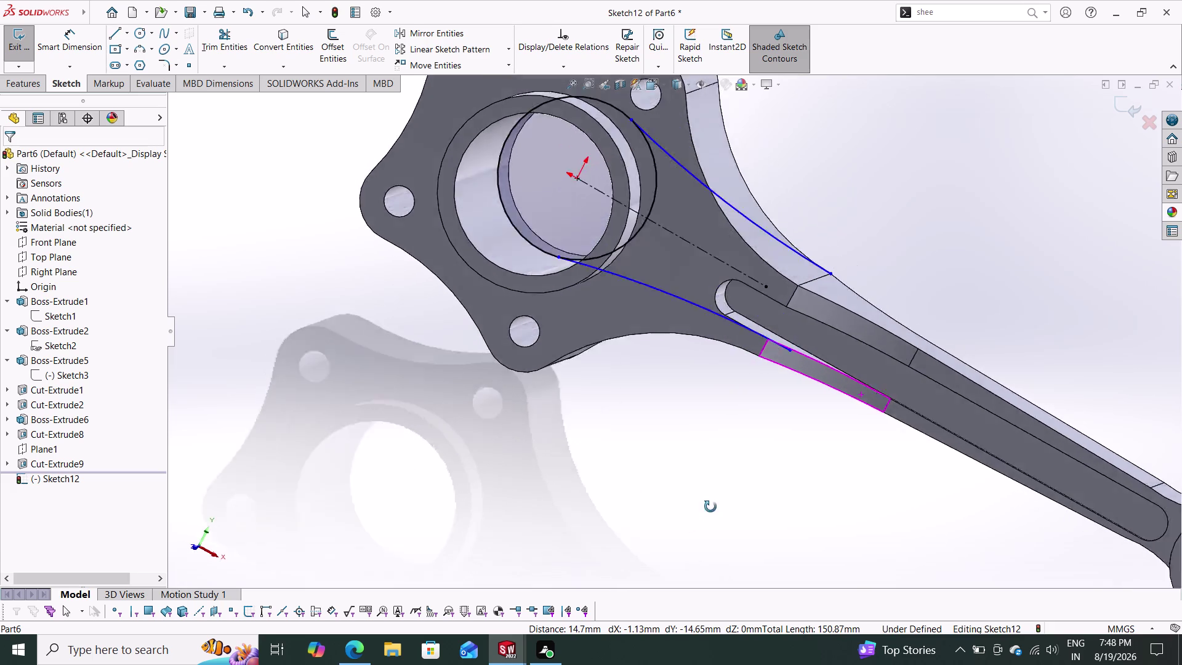
middle_drag(691, 523, 926, 292)
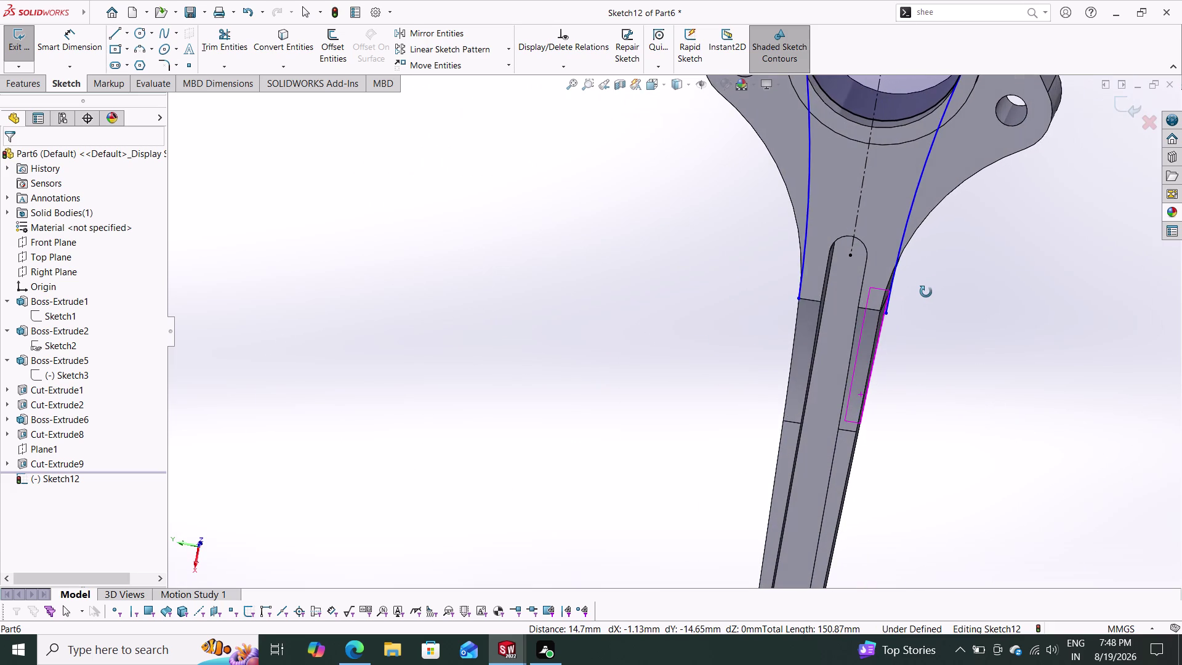
middle_drag(926, 292, 712, 408)
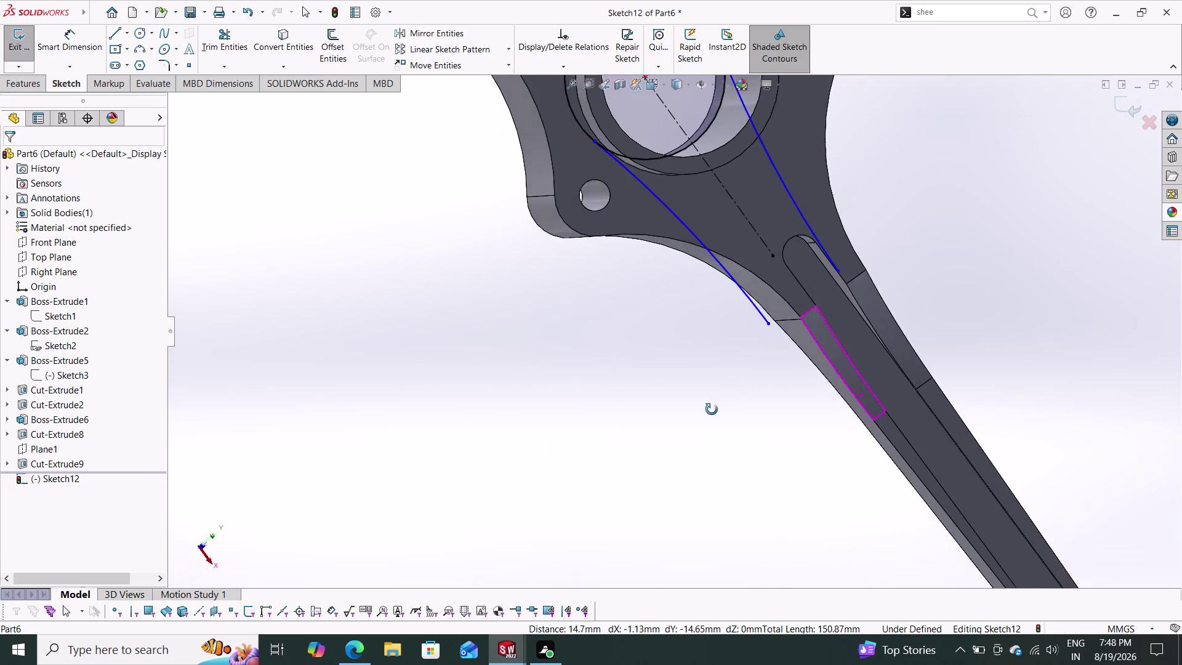
middle_drag(712, 409, 755, 379)
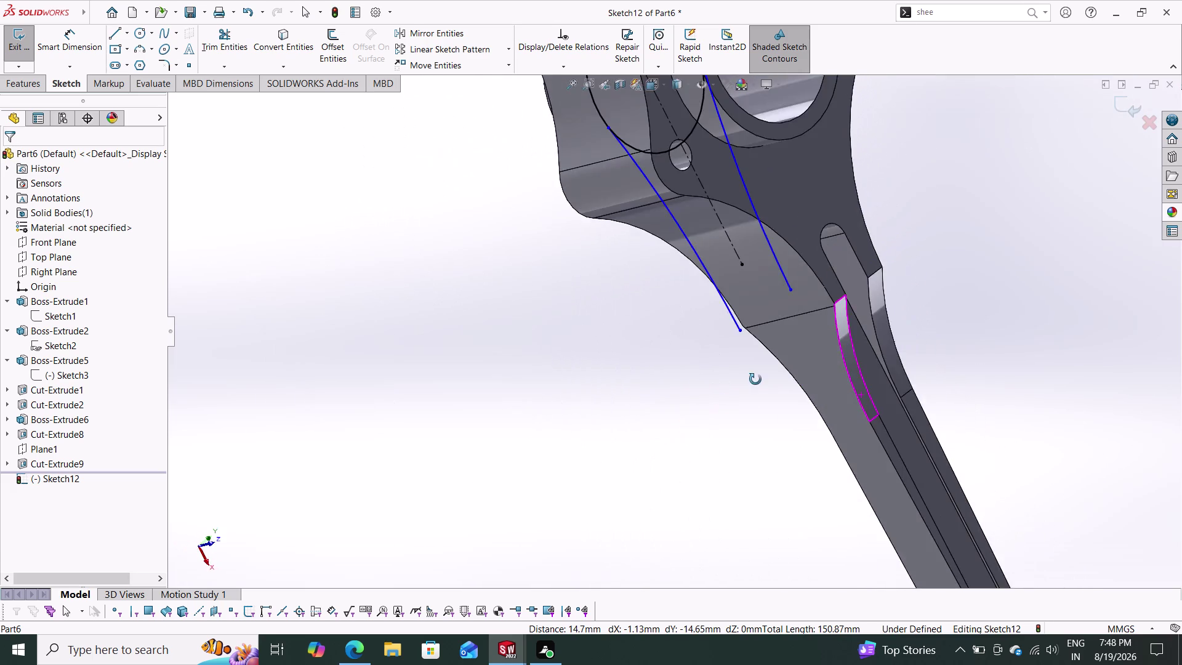
middle_drag(756, 379, 922, 291)
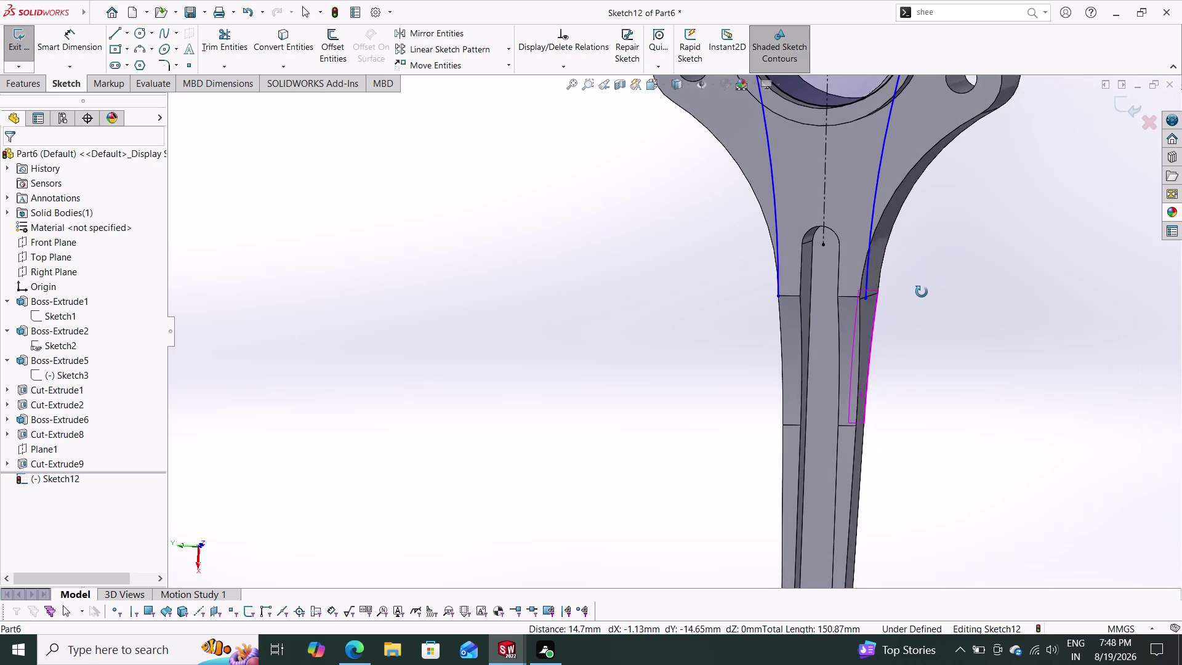
middle_drag(922, 292, 924, 289)
middle_click(948, 277)
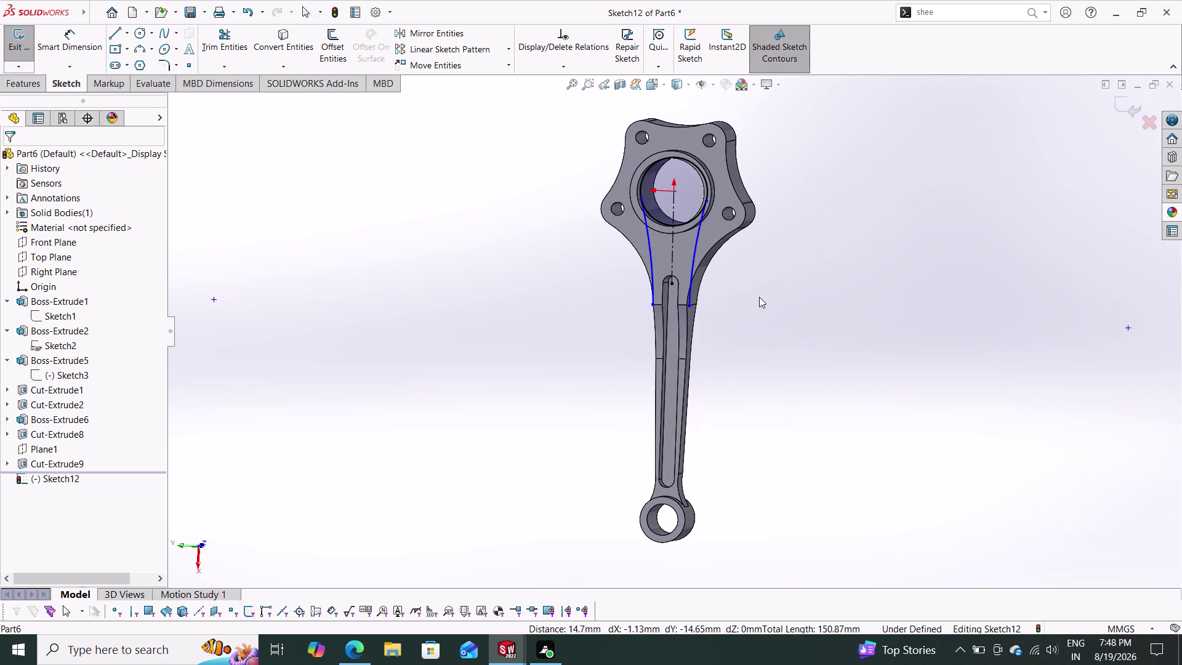
scroll(down, 3)
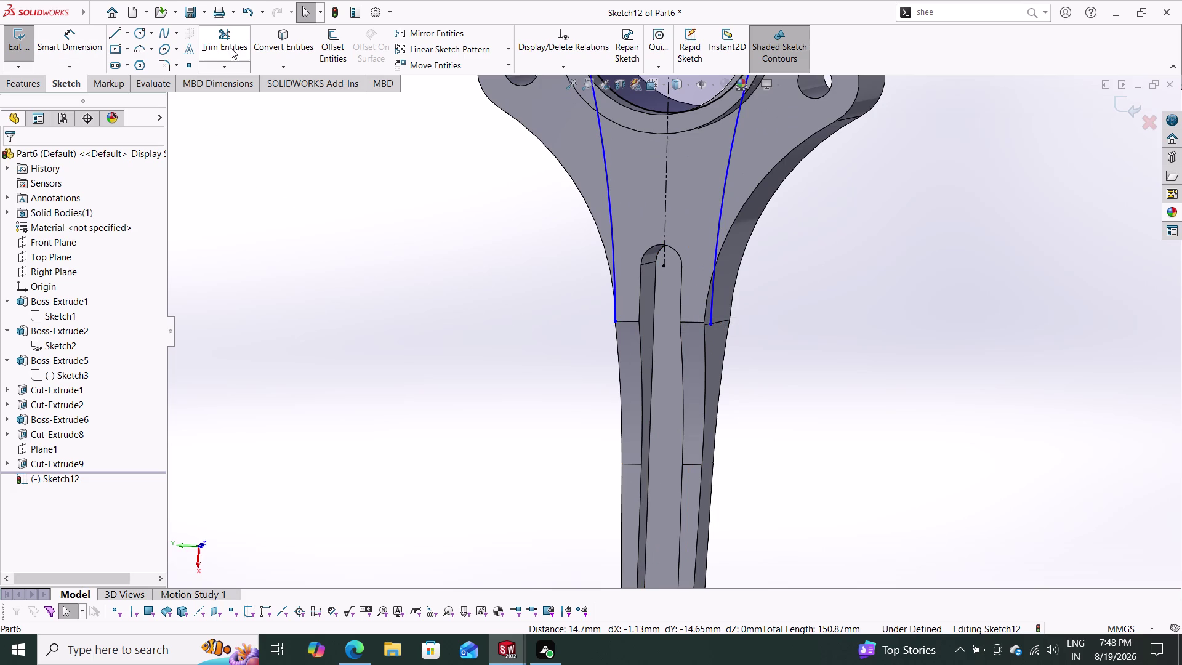
click(280, 37)
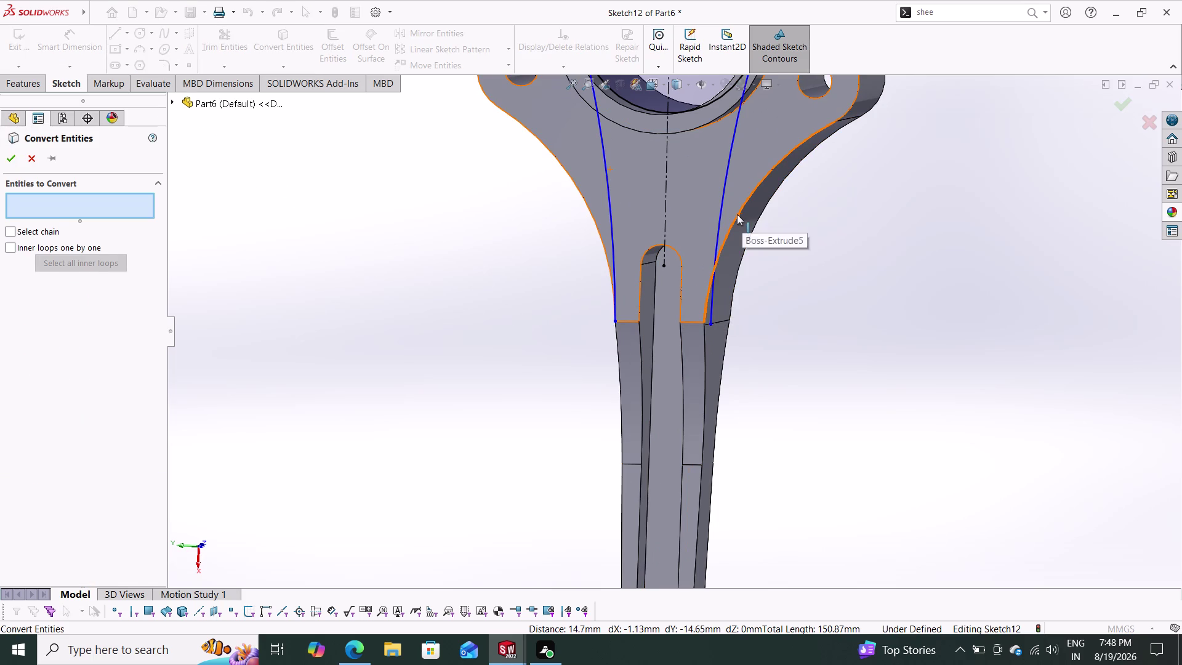
Convert the rod's curved right side edge into the sketch.
click(737, 214)
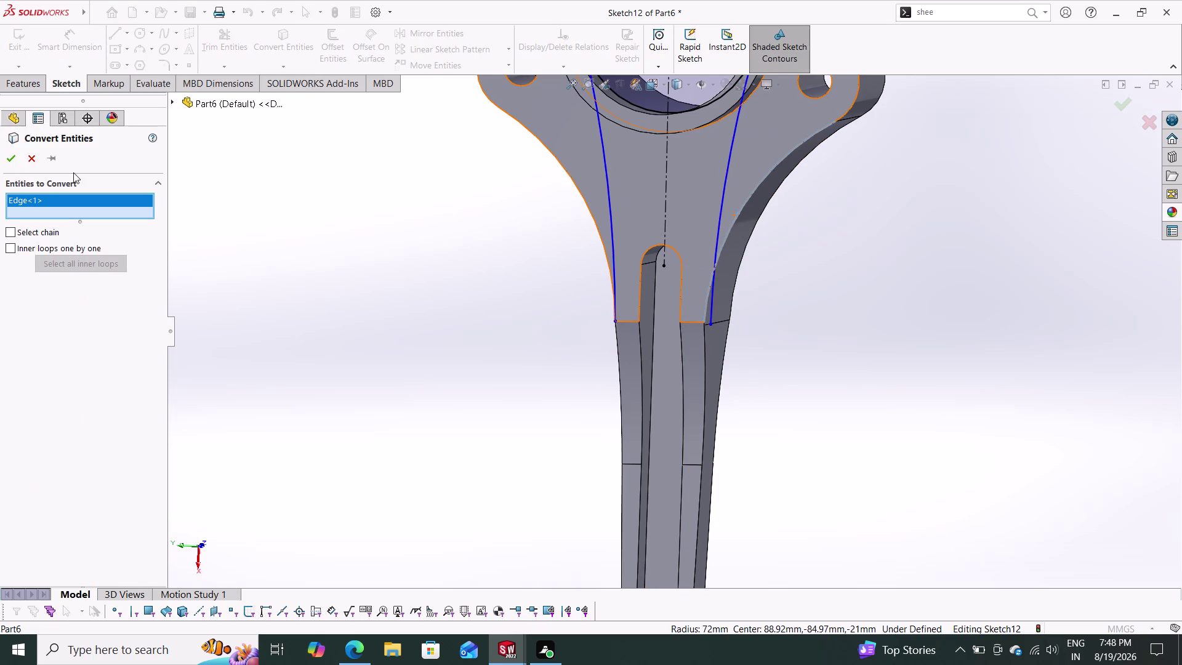
click(13, 163)
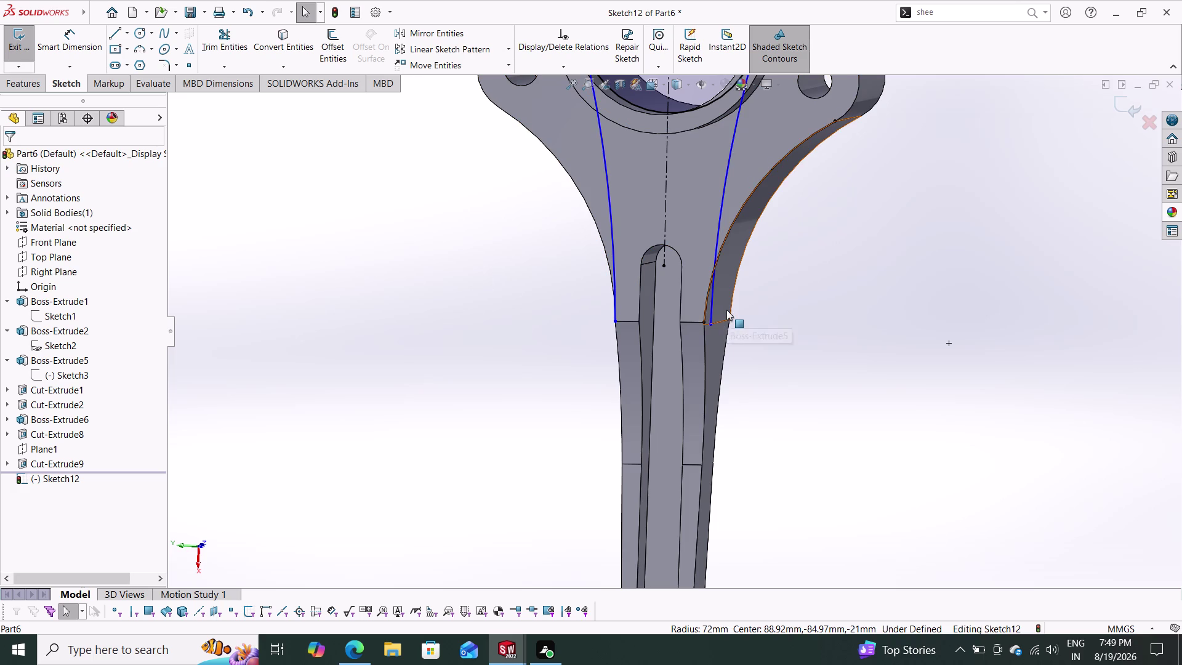
key(Escape)
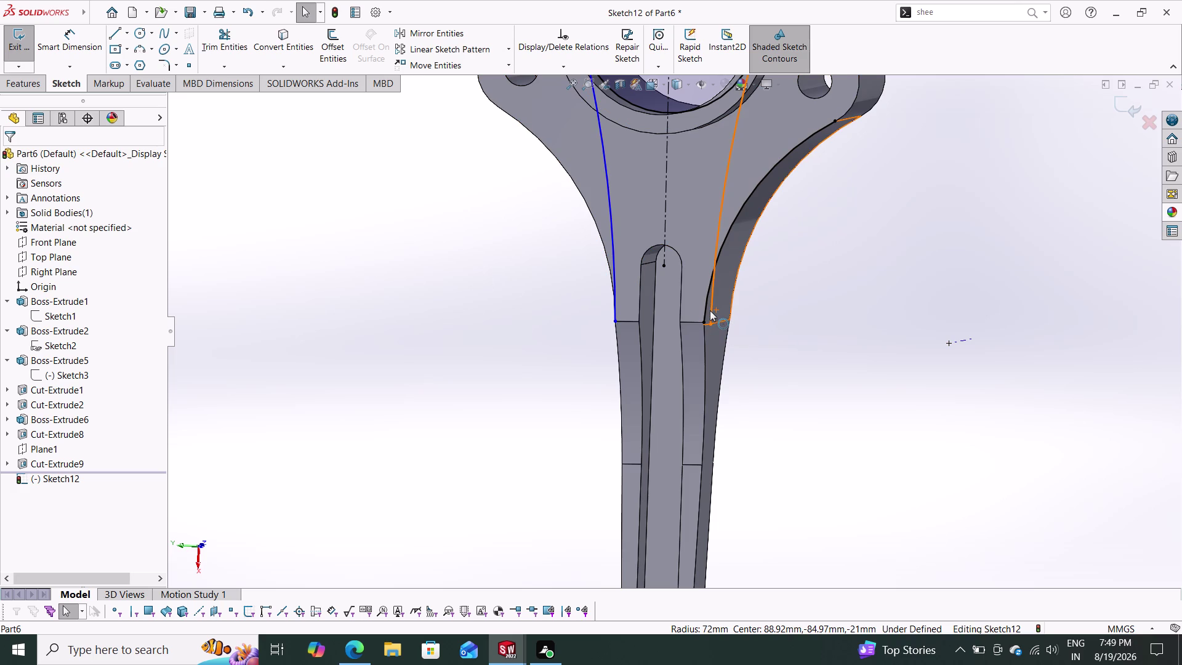
Make the right-hand arc tangent to the converted side edge.
click(710, 311)
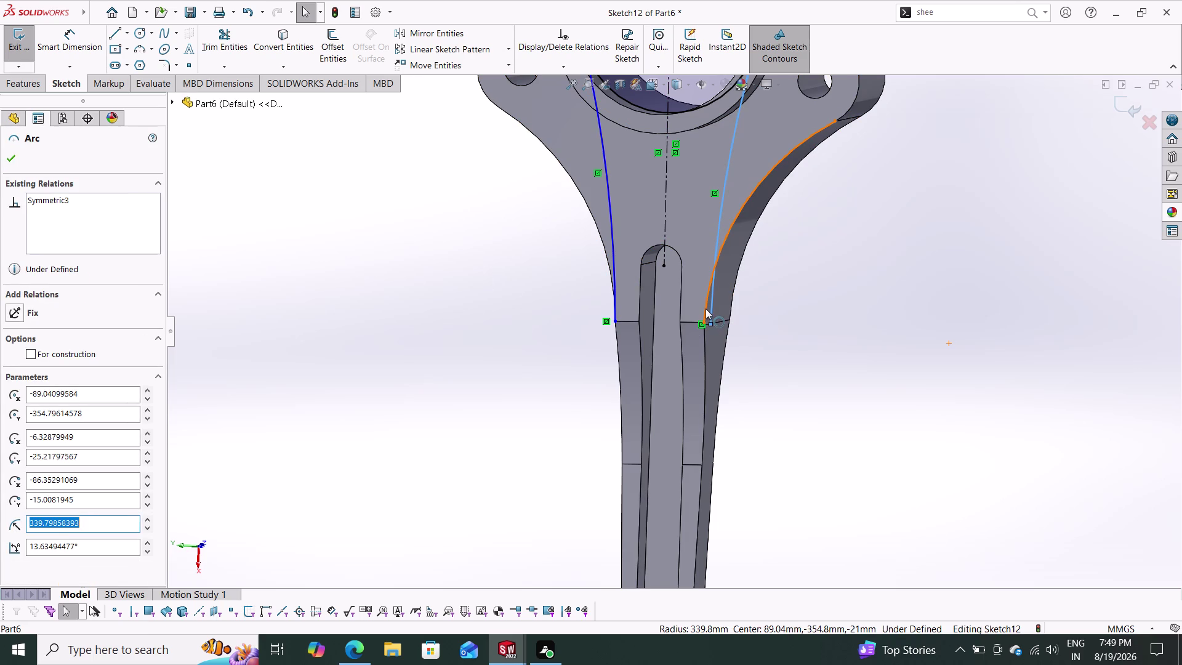
click(705, 308)
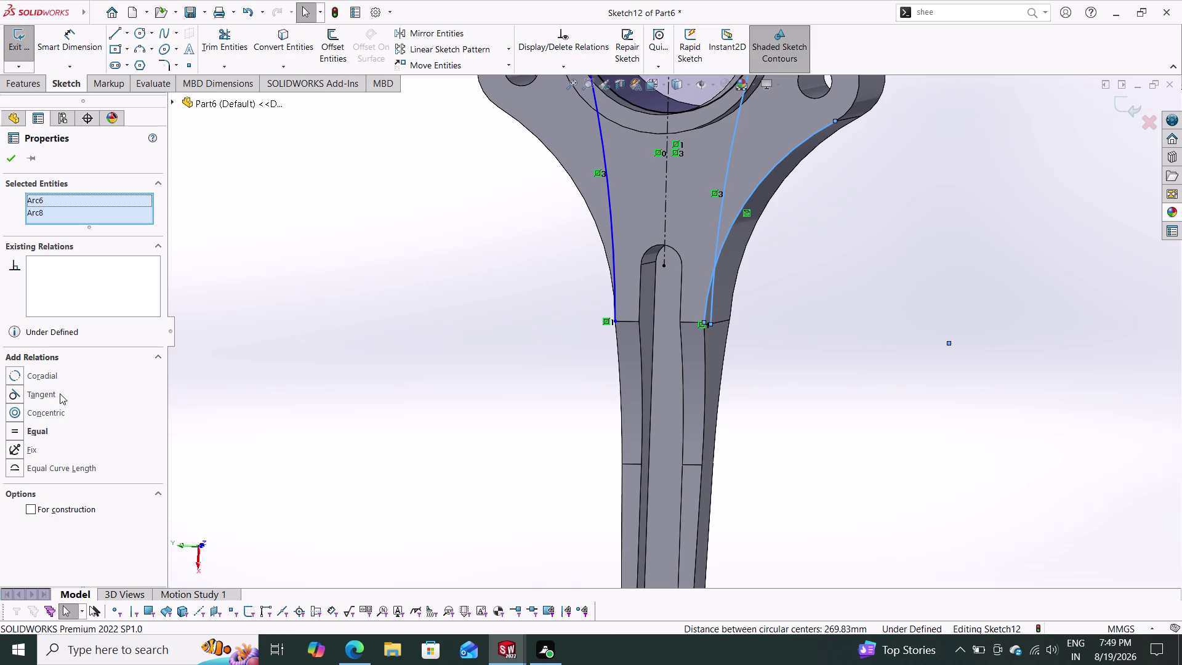
click(59, 394)
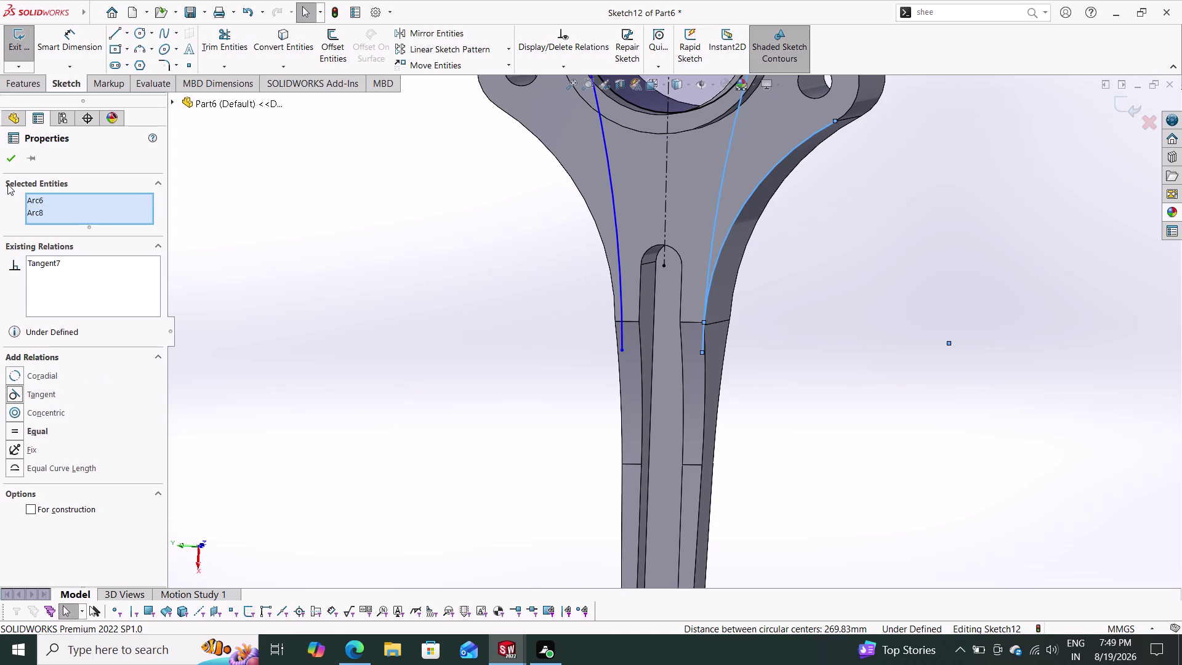
click(11, 159)
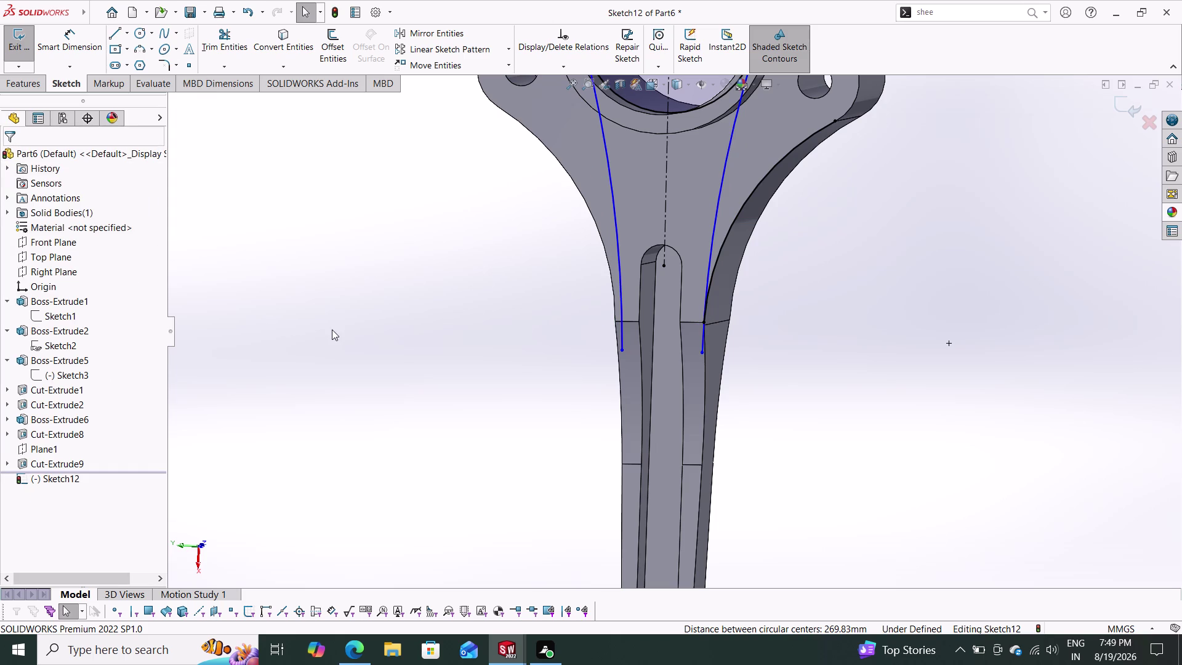
scroll(down, 3)
scroll(up, 3)
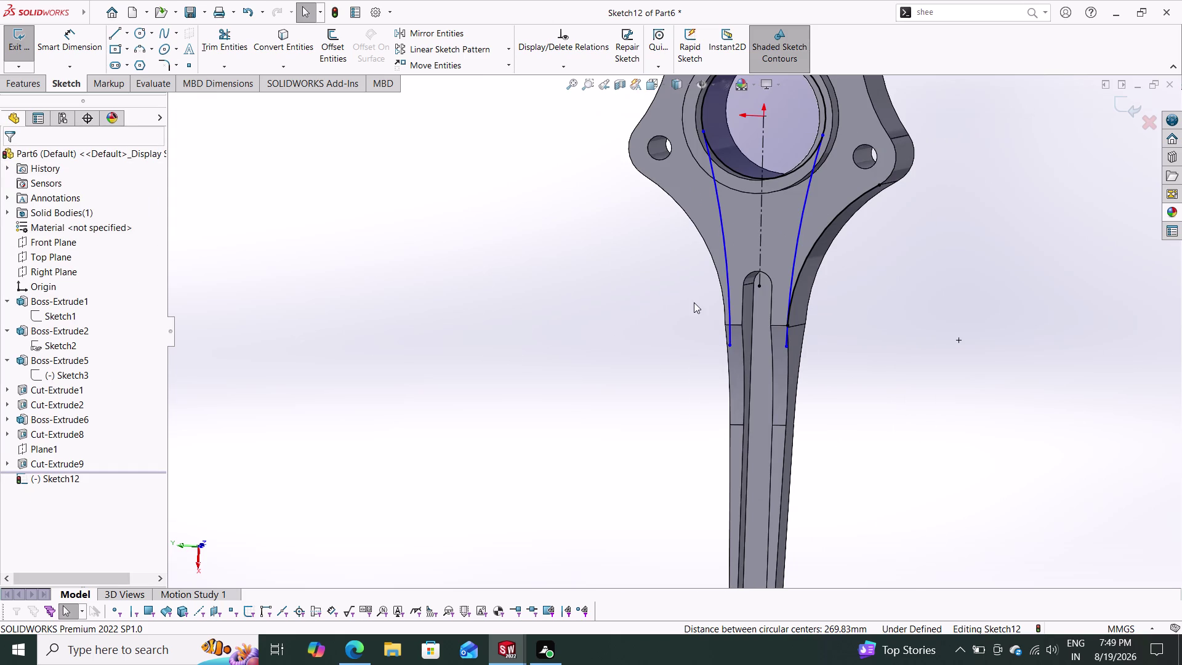
scroll(down, 3)
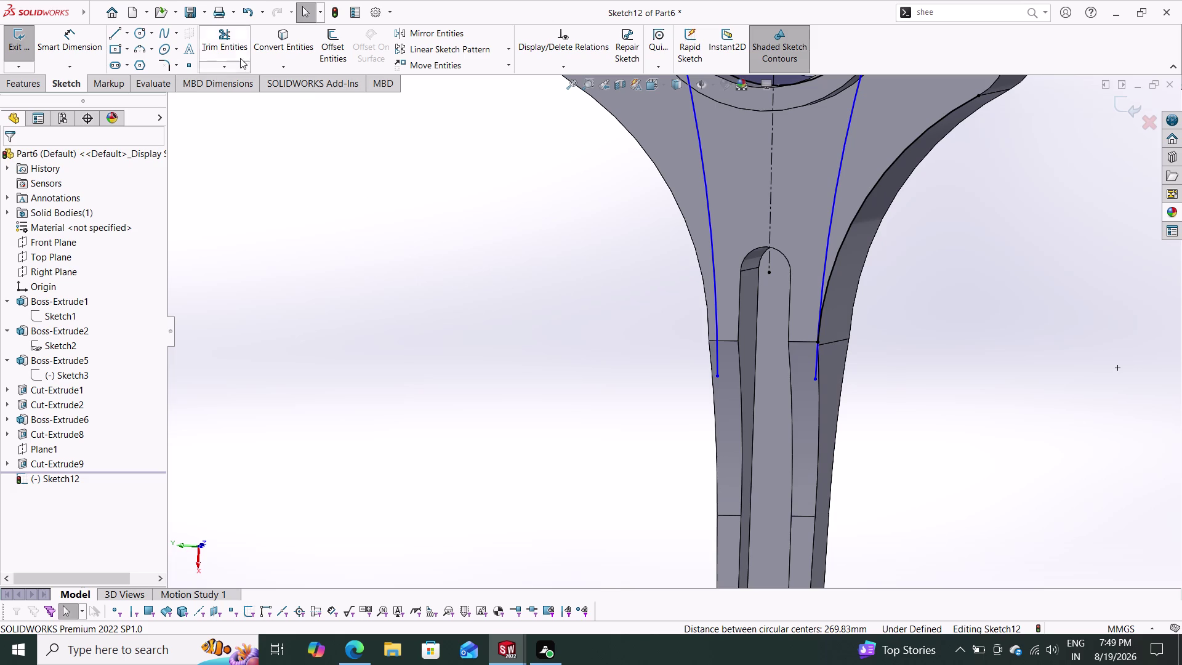
Convert the neck's left outline edge into the sketch.
click(276, 38)
click(706, 292)
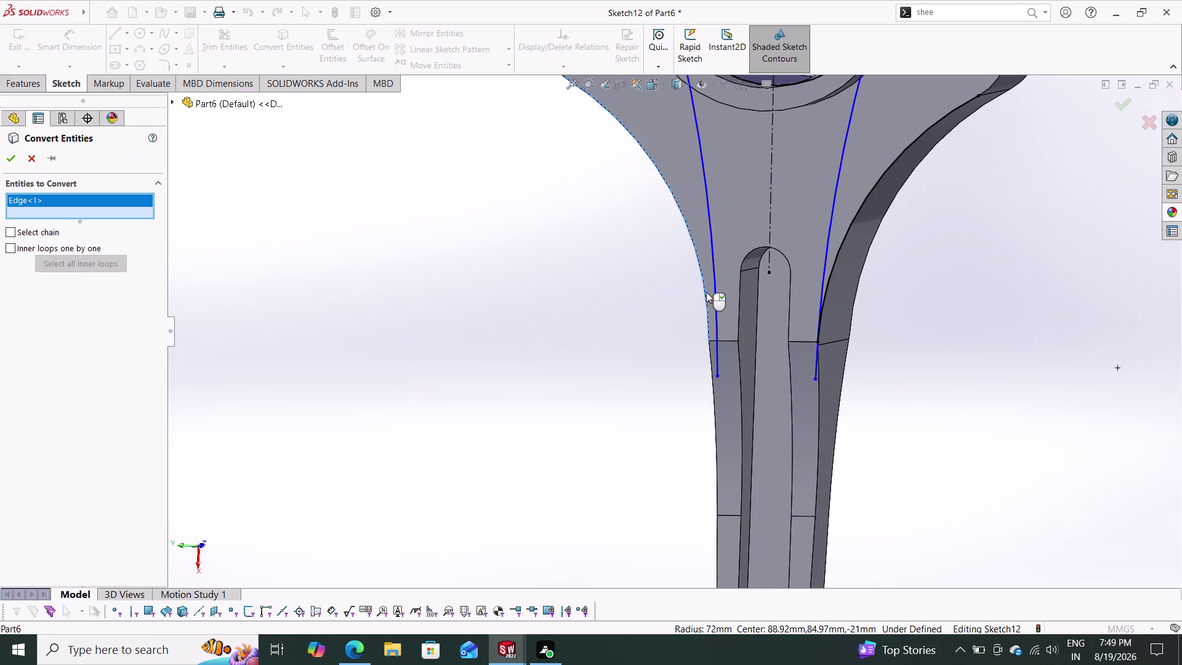
click(15, 158)
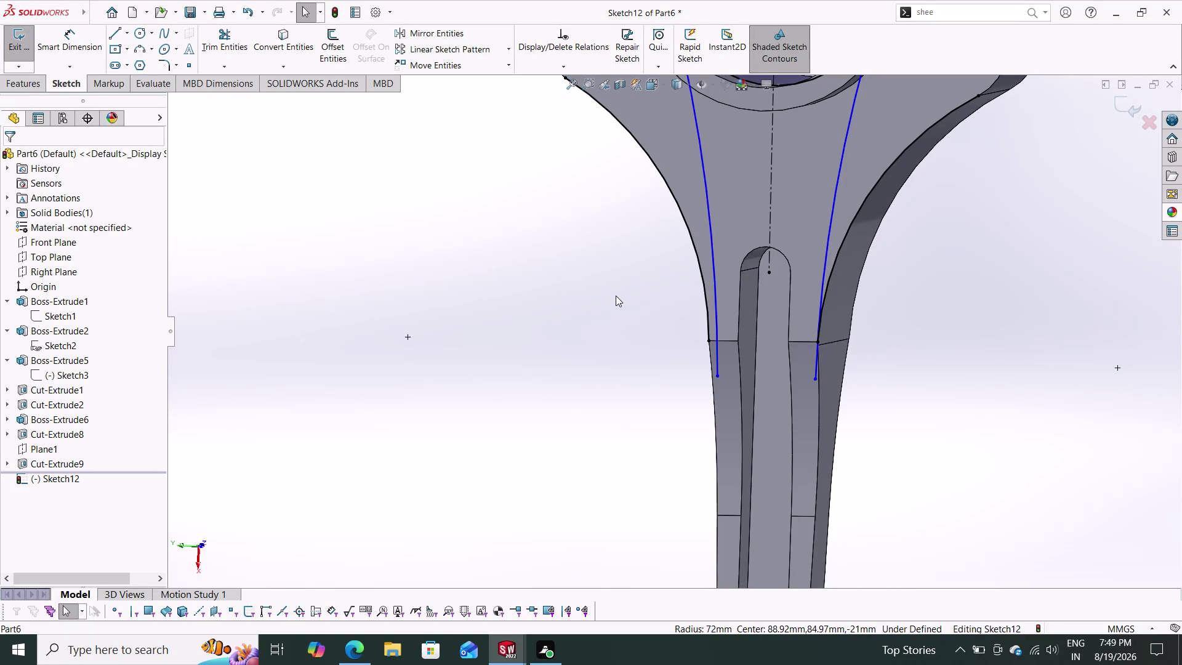
Make the left arc tangent to the converted left edge, then orbit to check the arcs.
click(712, 242)
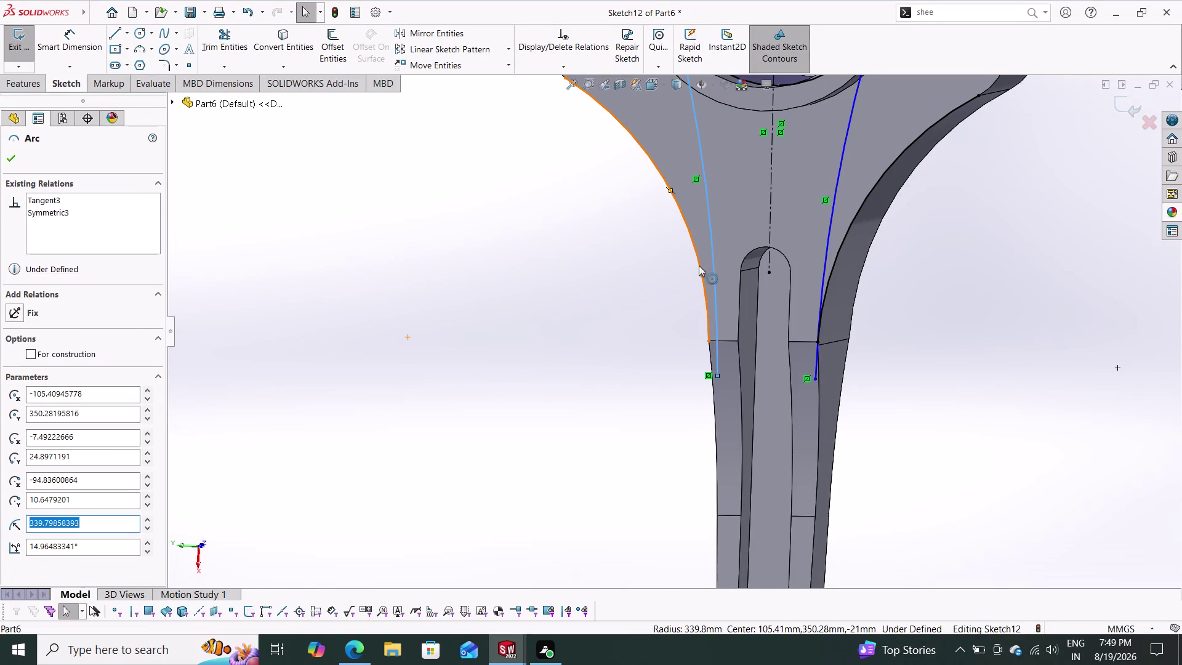
click(698, 265)
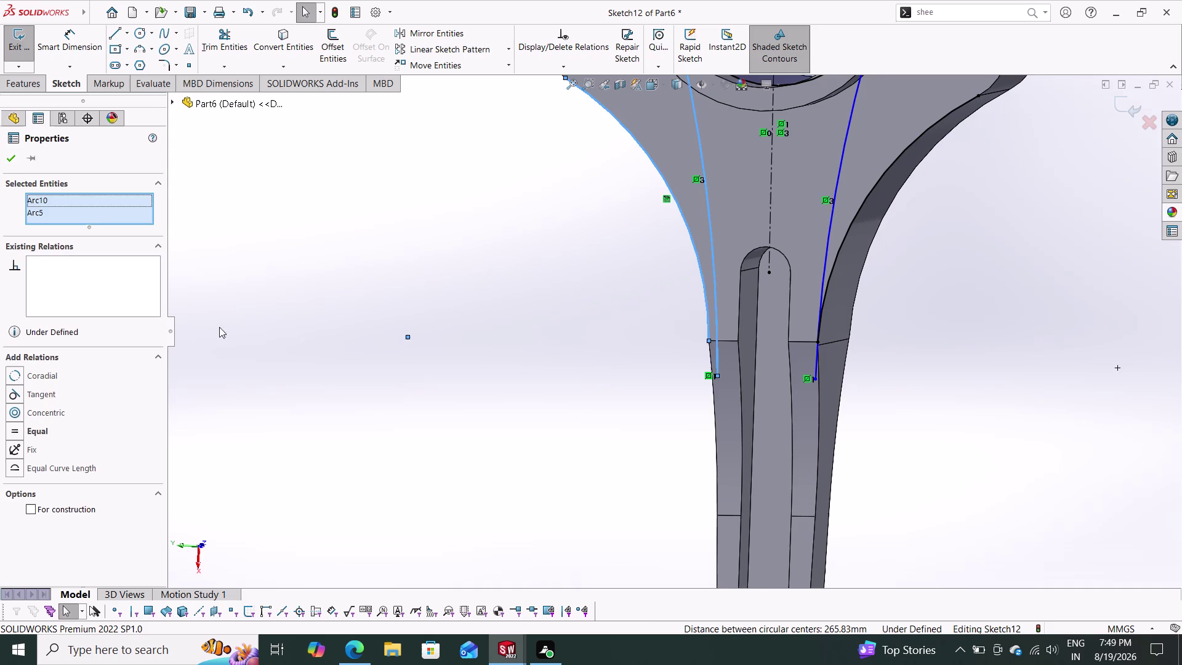
click(42, 396)
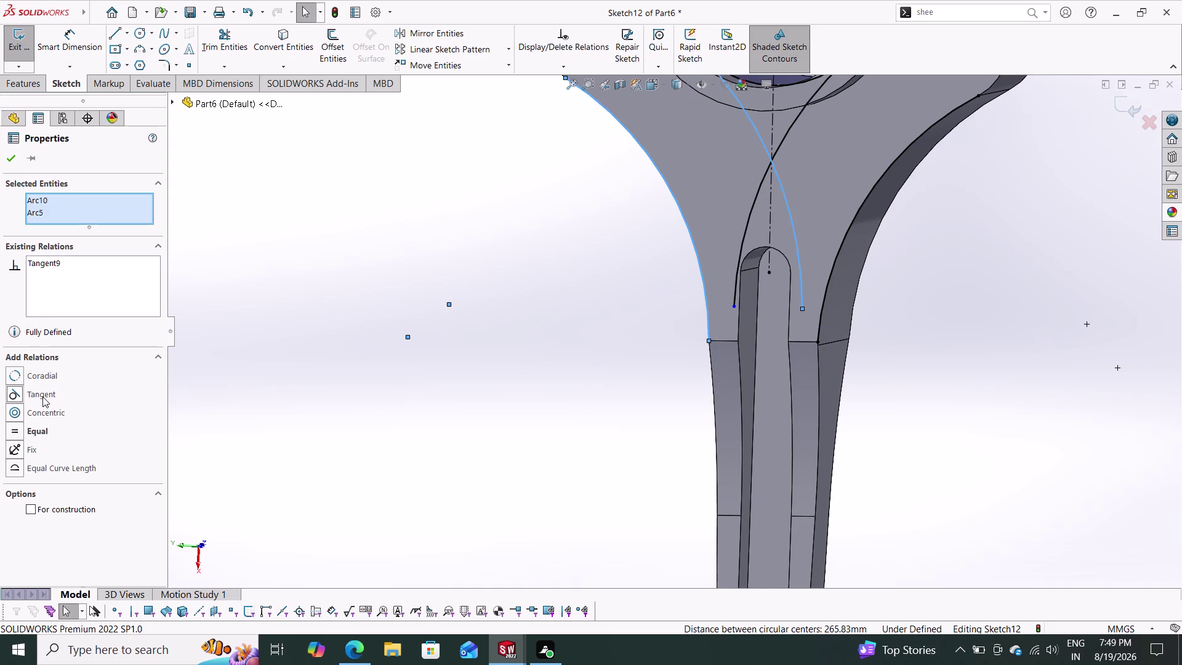
scroll(down, 3)
scroll(up, 3)
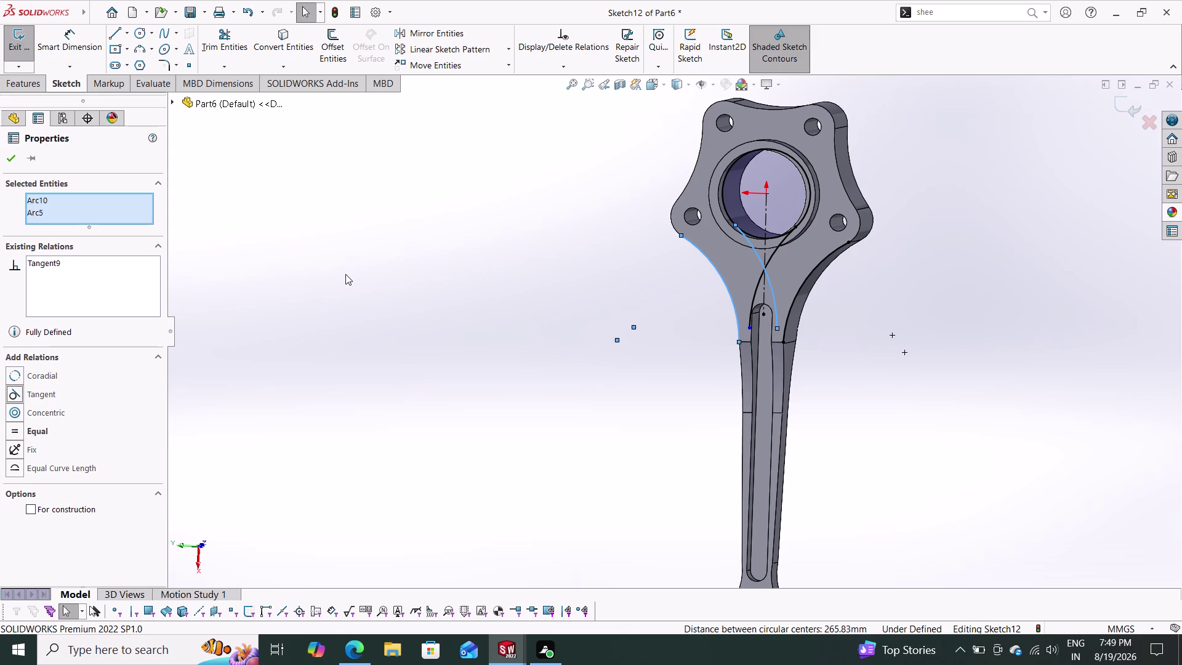
middle_drag(468, 307, 550, 338)
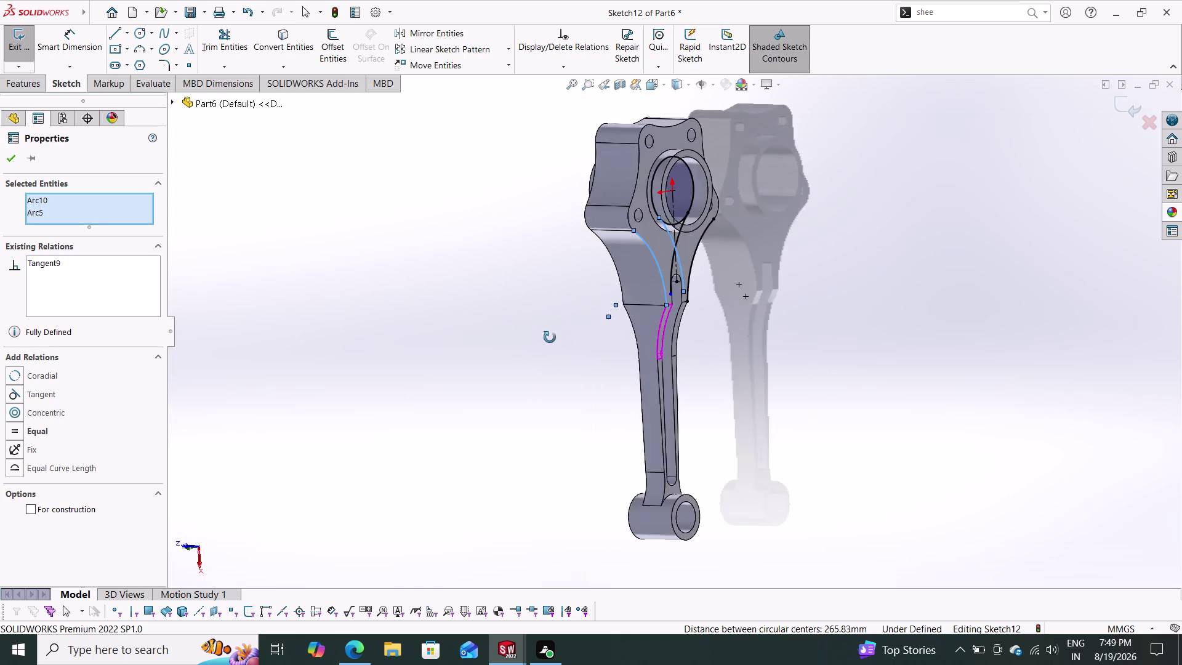
Orbit the rod to check the arcs, then confirm the relation settings.
middle_drag(549, 337, 492, 350)
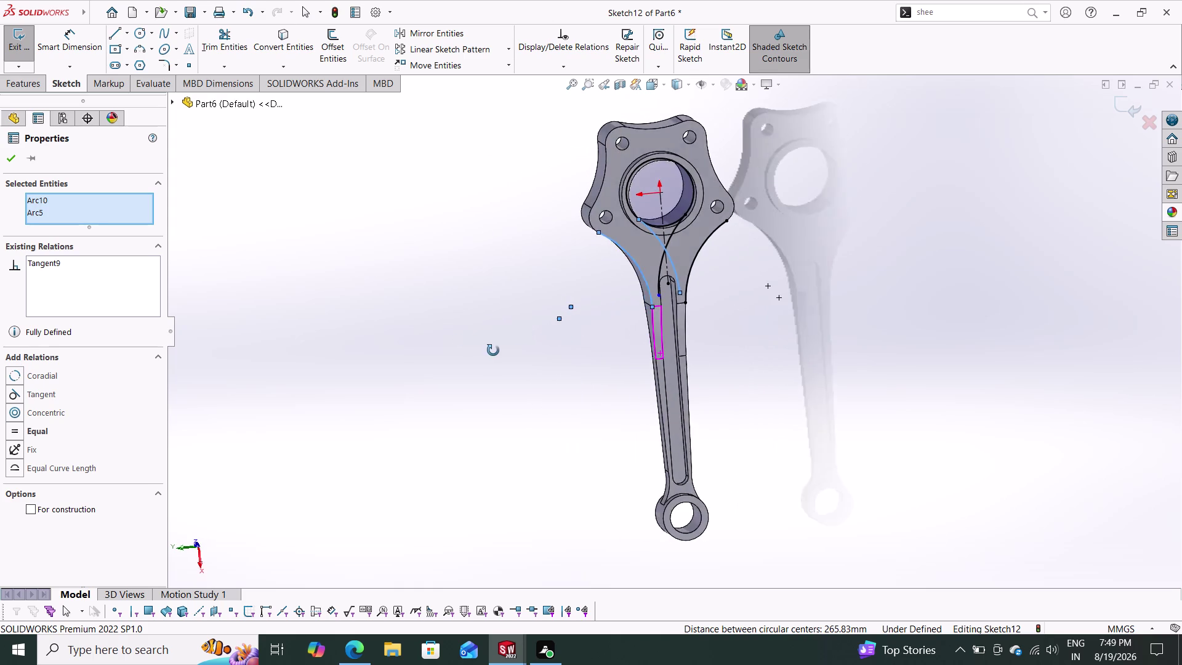
middle_drag(492, 350, 621, 337)
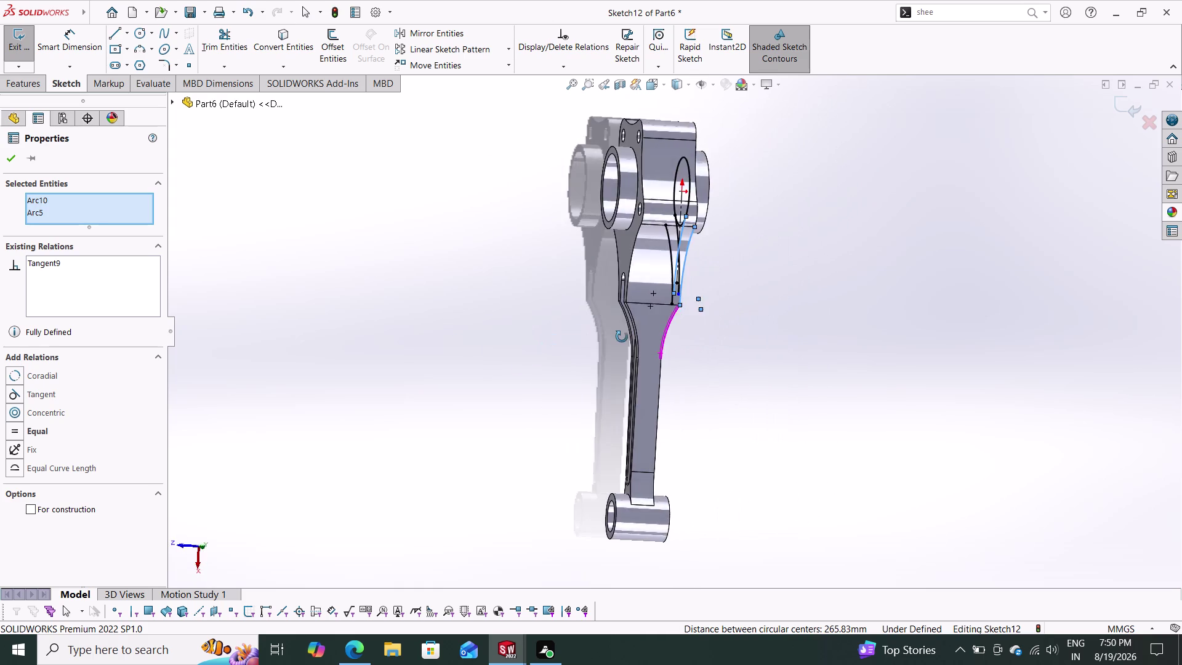
middle_drag(622, 337, 455, 337)
click(14, 158)
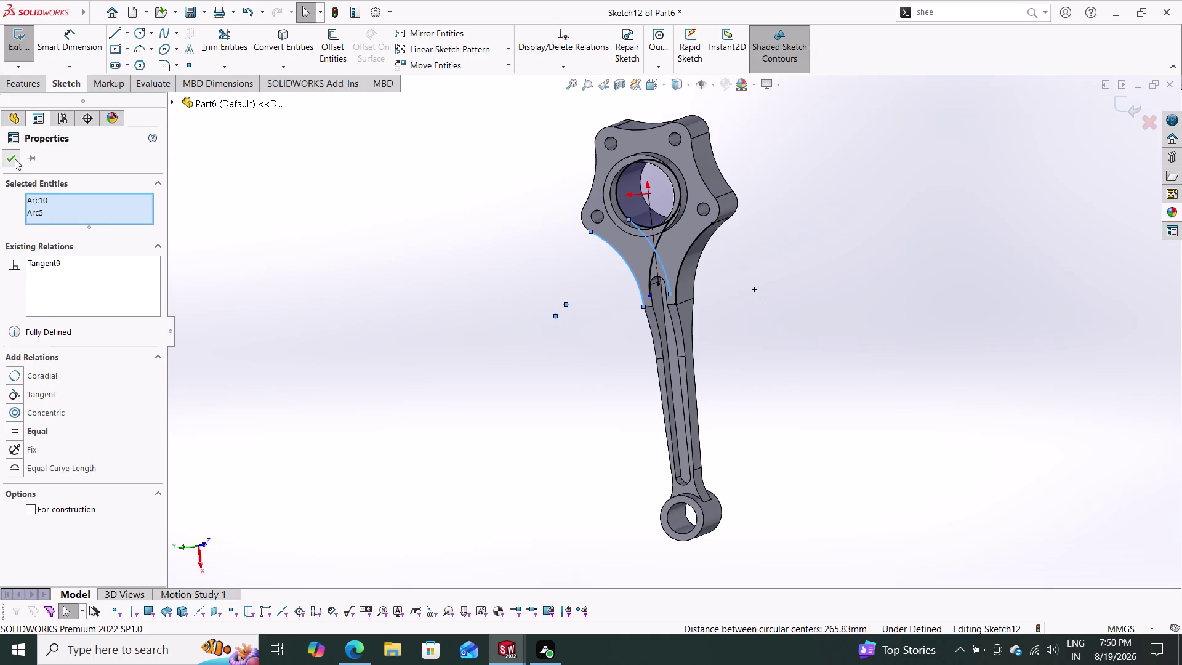
Orbit around the rod and select the tangent arc to review its relations.
middle_drag(486, 296, 573, 298)
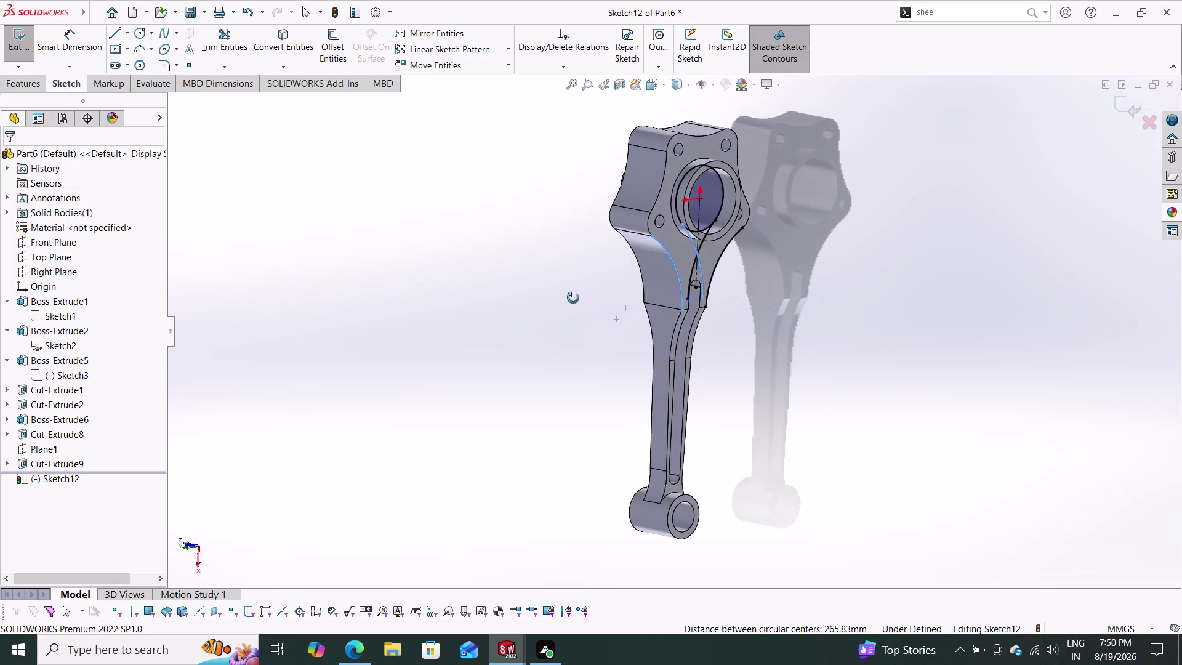
middle_drag(573, 299, 530, 300)
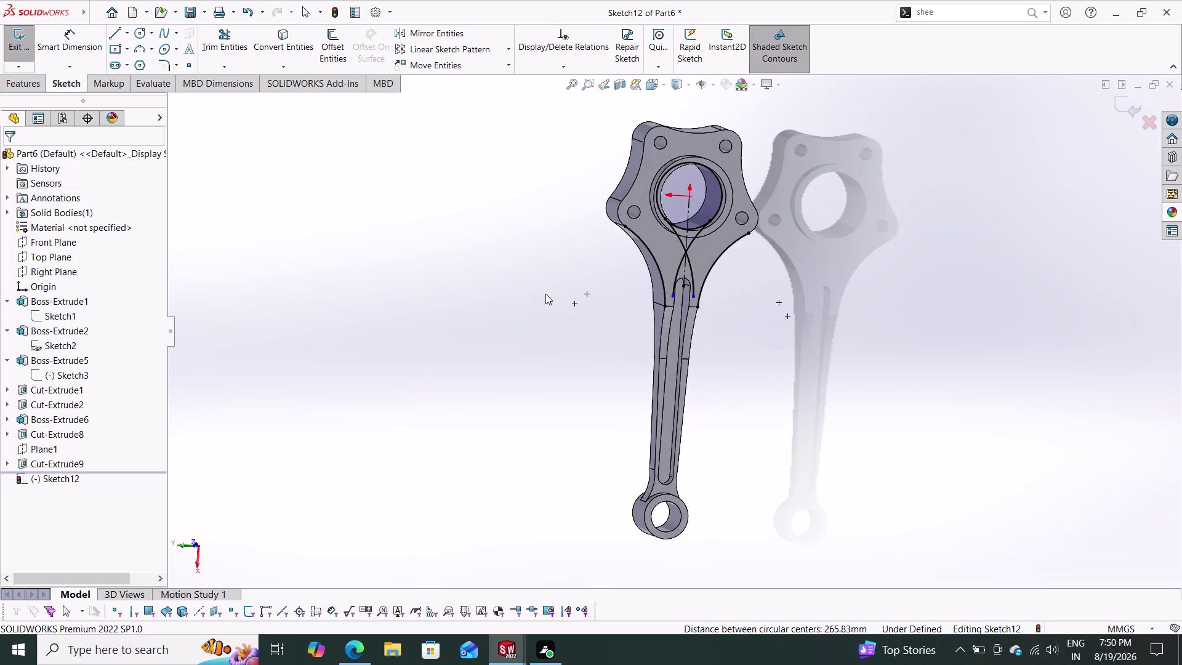
click(689, 259)
key(Delete)
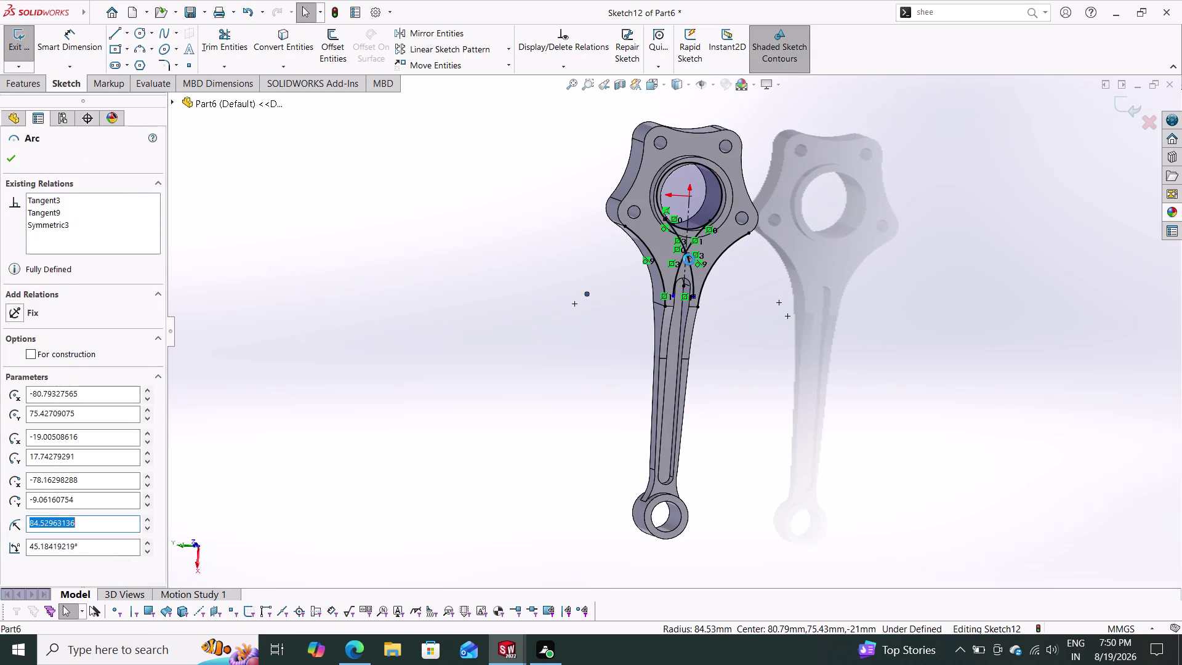
middle_drag(758, 279, 718, 294)
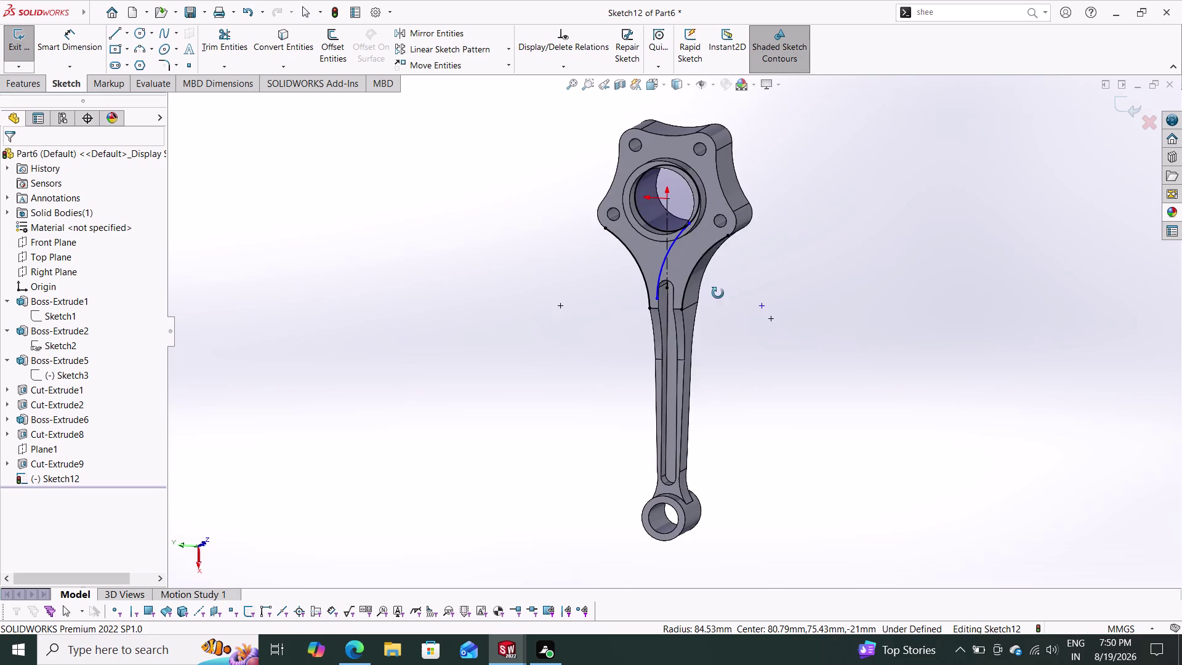
middle_drag(718, 293, 754, 290)
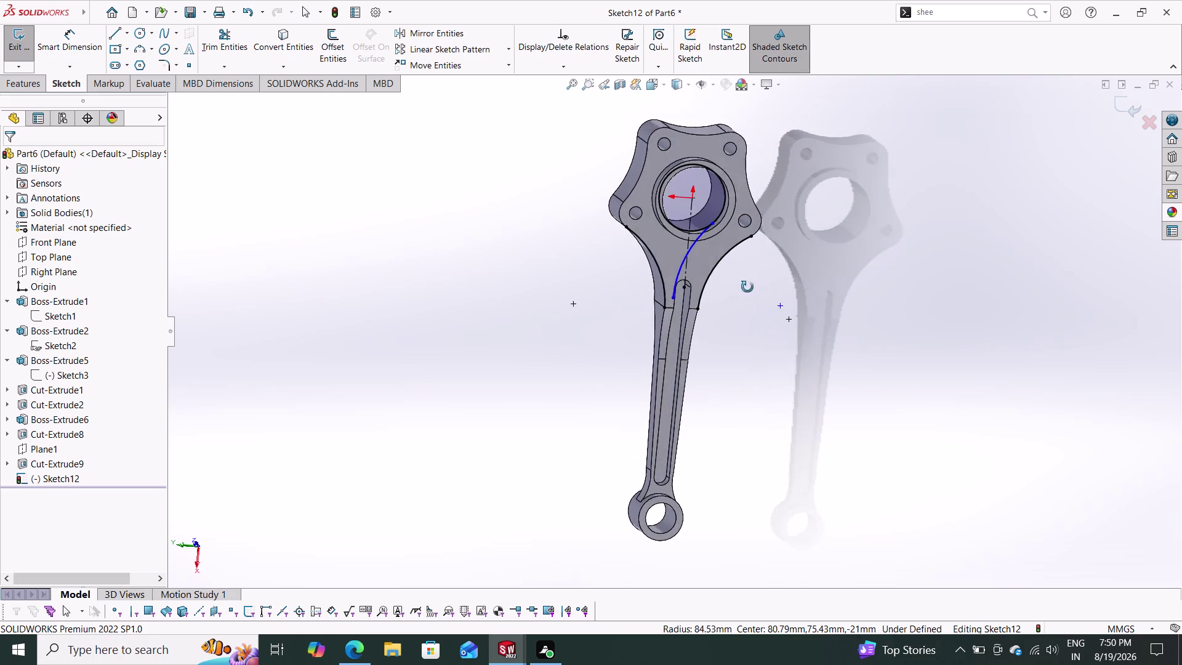
middle_drag(754, 290, 727, 281)
Exit Sketch12, keeping its arcs.
click(688, 258)
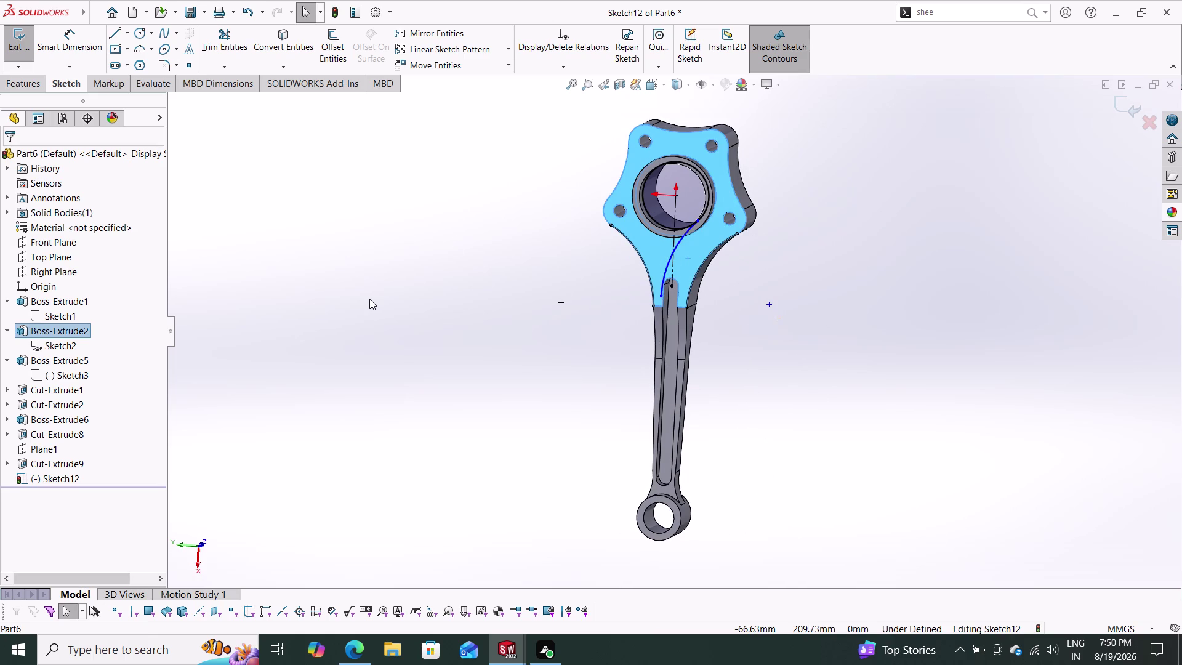
key(Escape)
key(Escape)
key(Escape)
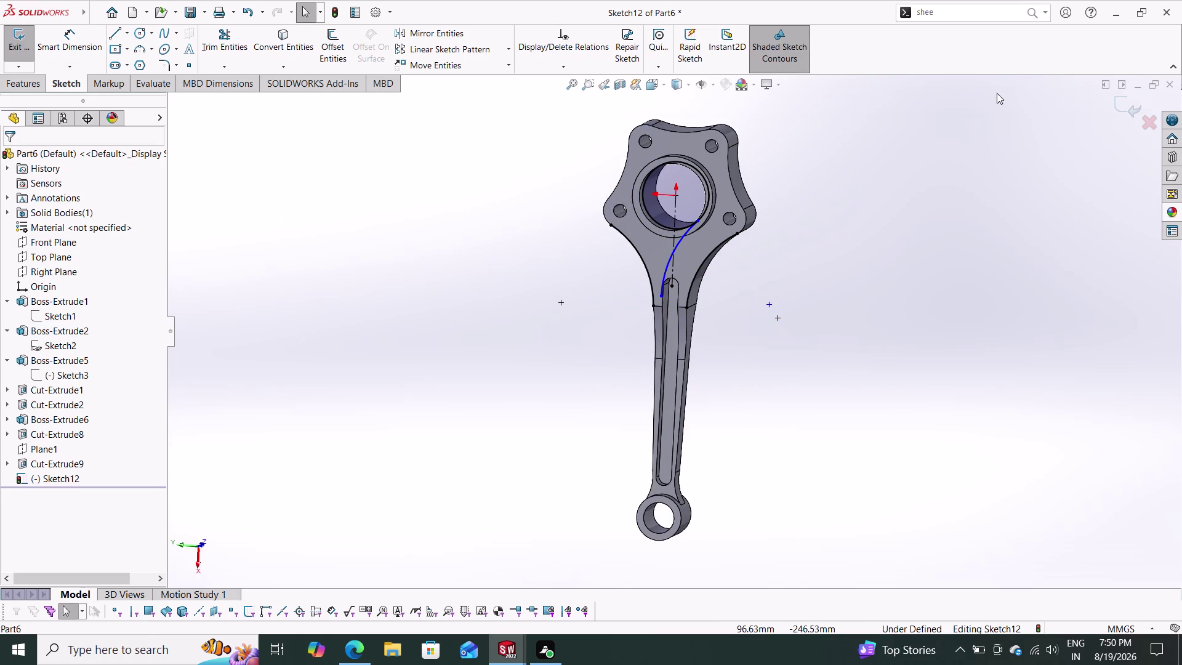
click(1131, 107)
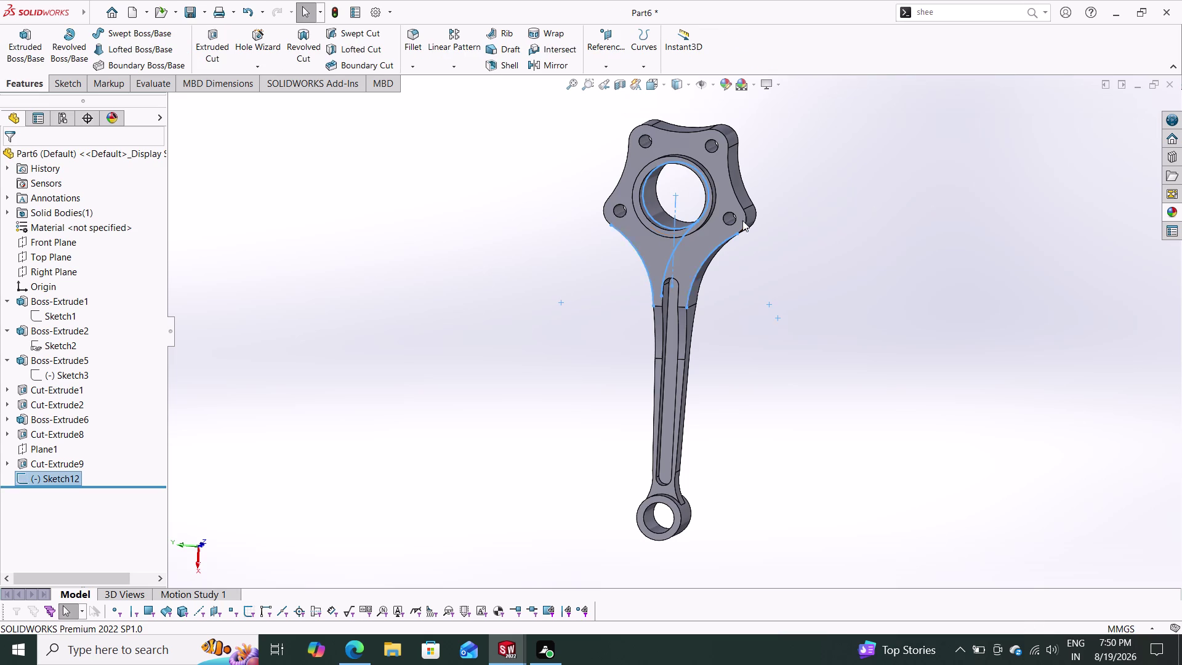
Orbit the rod and select the big end face of Boss-Extrude2.
click(683, 243)
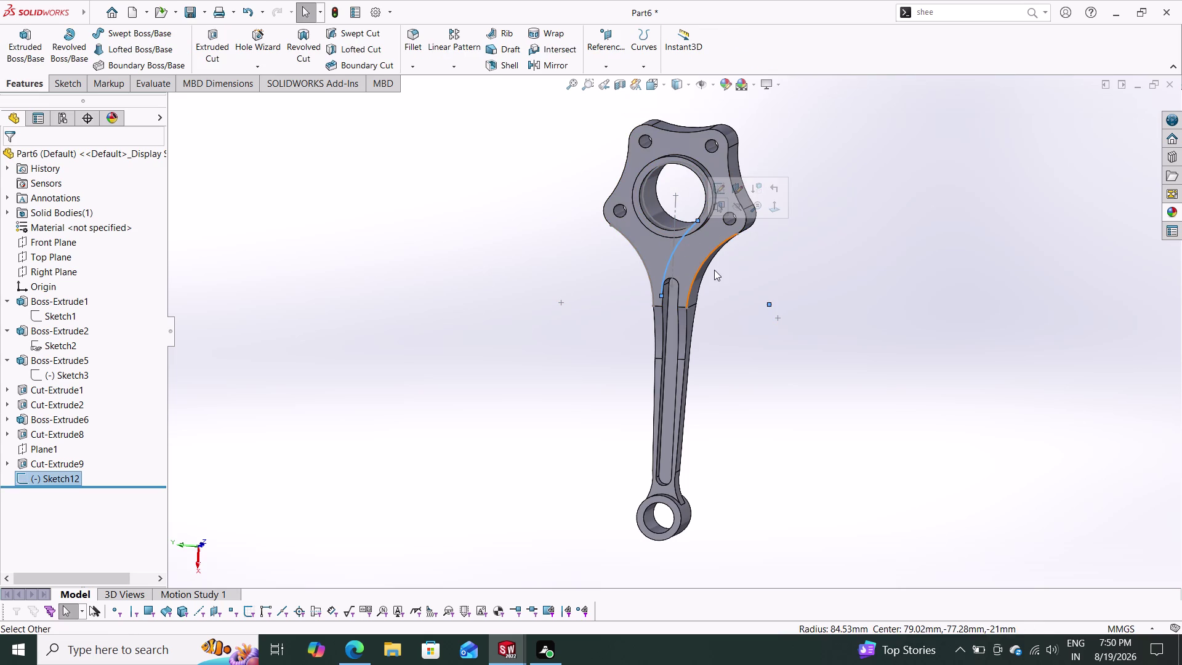
key(Escape)
key(Escape)
key(Escape)
key(Escape)
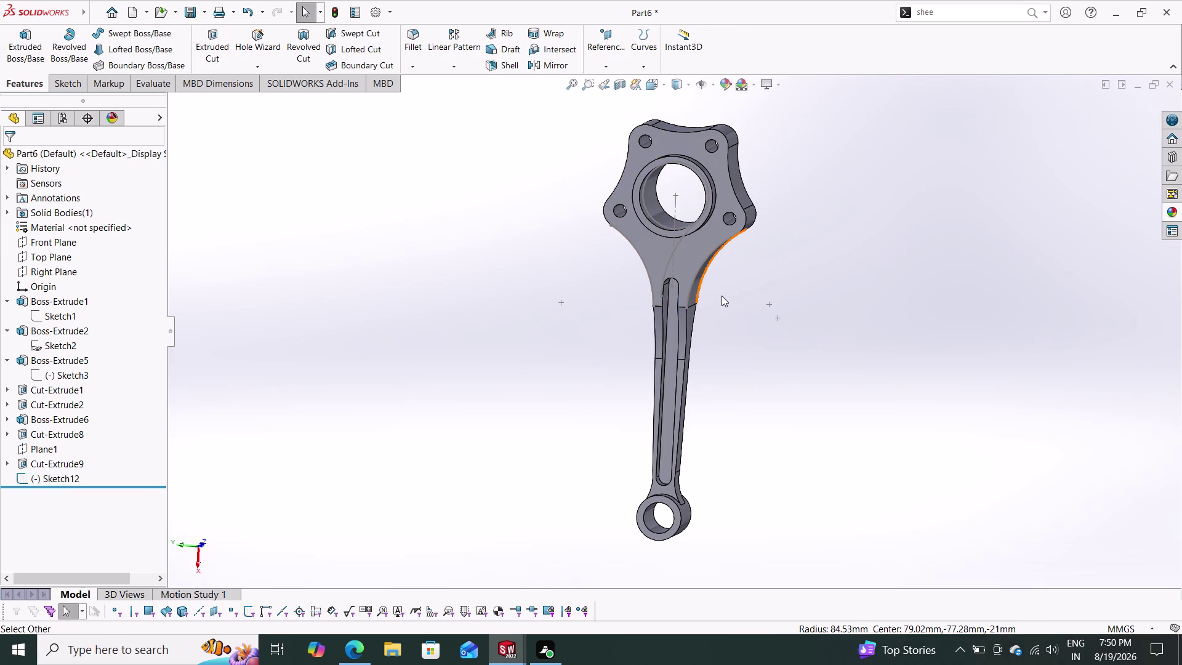
middle_drag(544, 323, 775, 332)
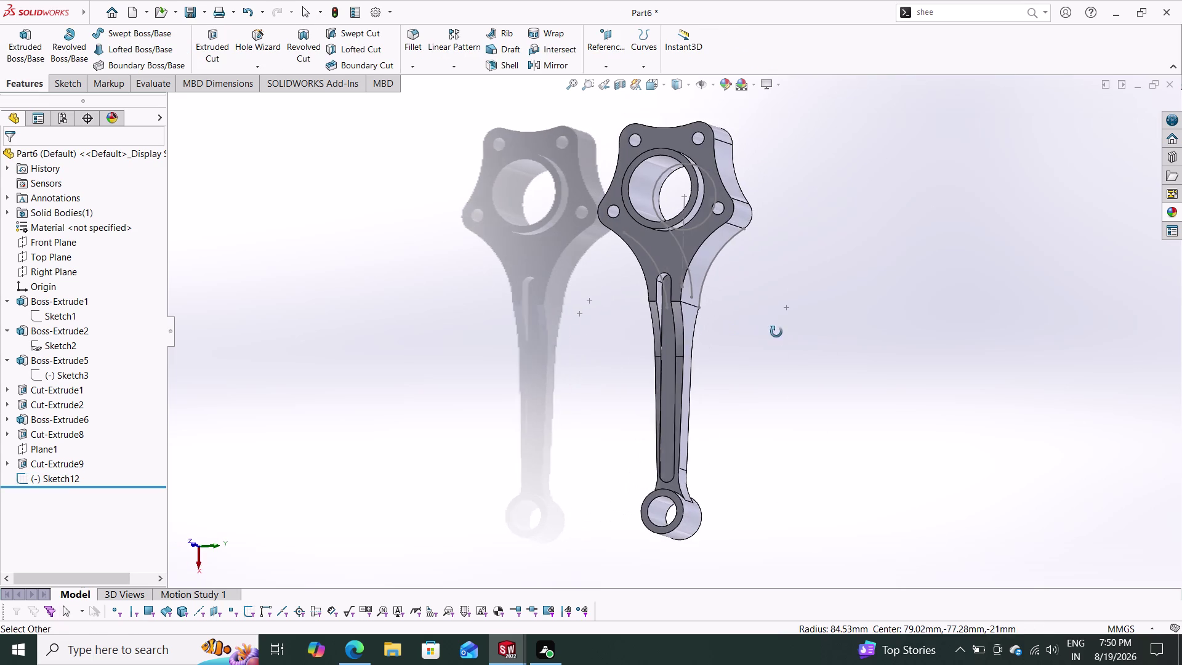
middle_drag(775, 331, 777, 332)
click(668, 253)
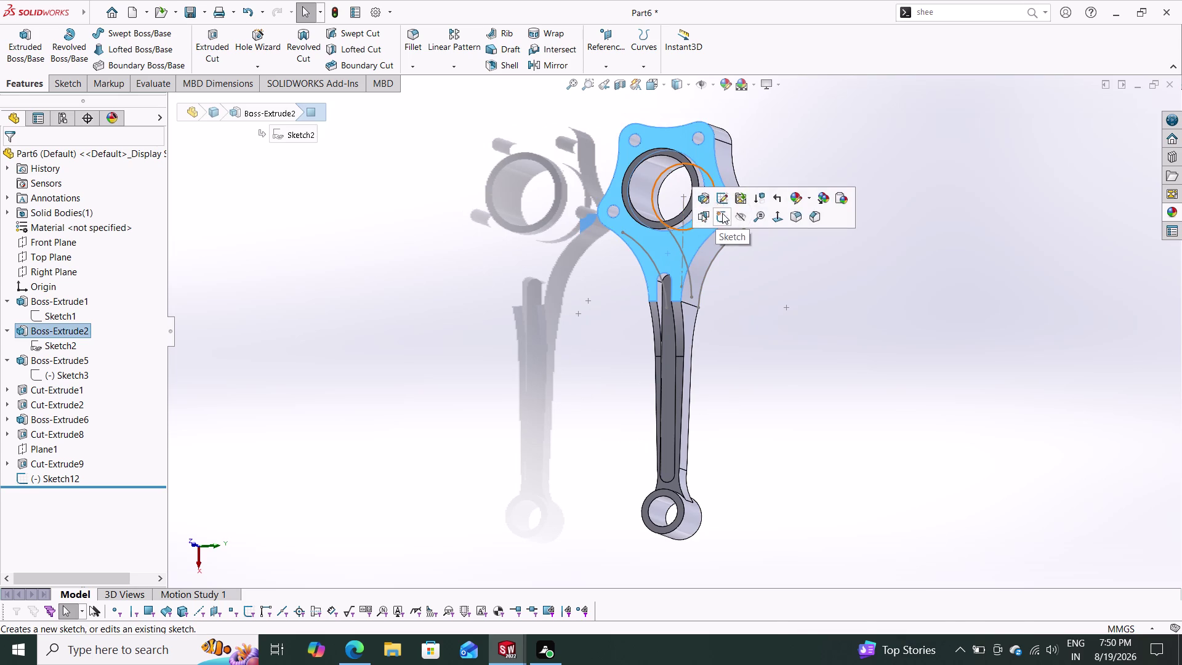
Start Sketch13 on the big end face, viewed head-on and zoomed in.
click(722, 213)
key(Escape)
key(Escape)
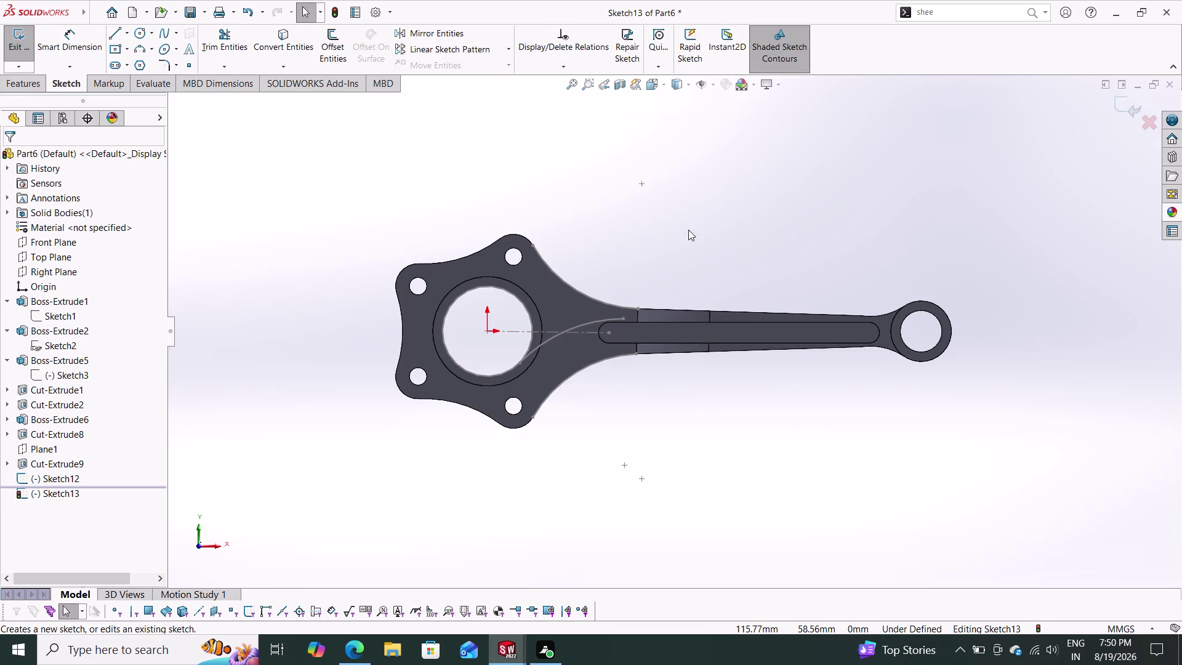
scroll(down, 3)
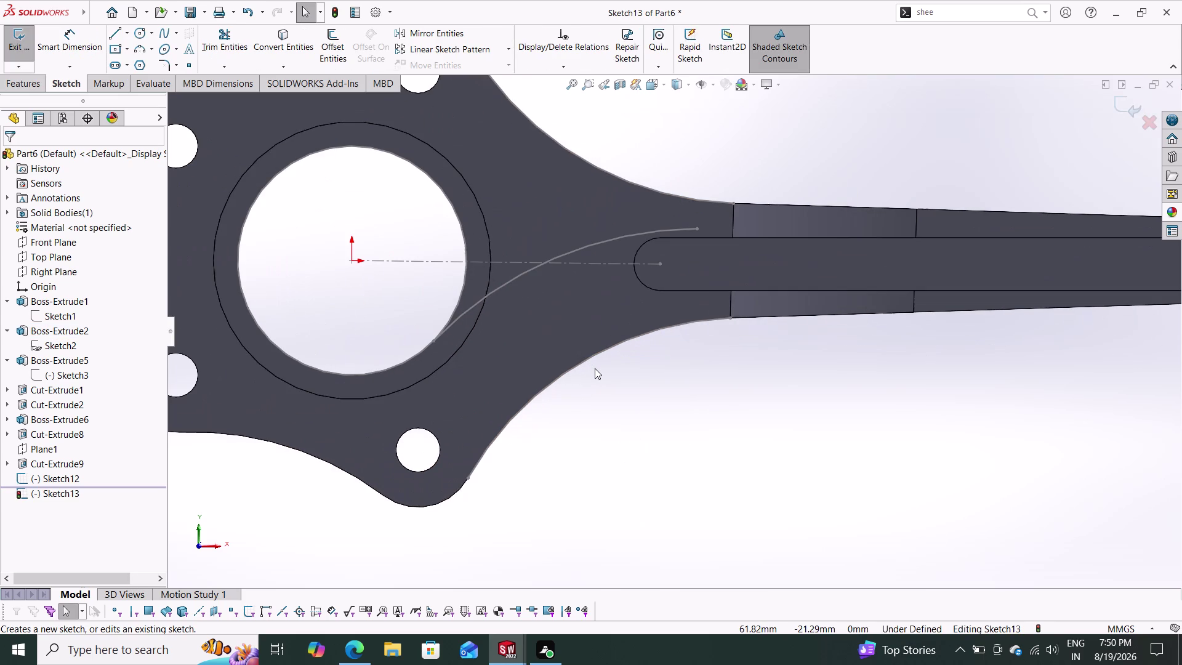
Try to delete the Sketch12 arc showing over the big end.
click(514, 275)
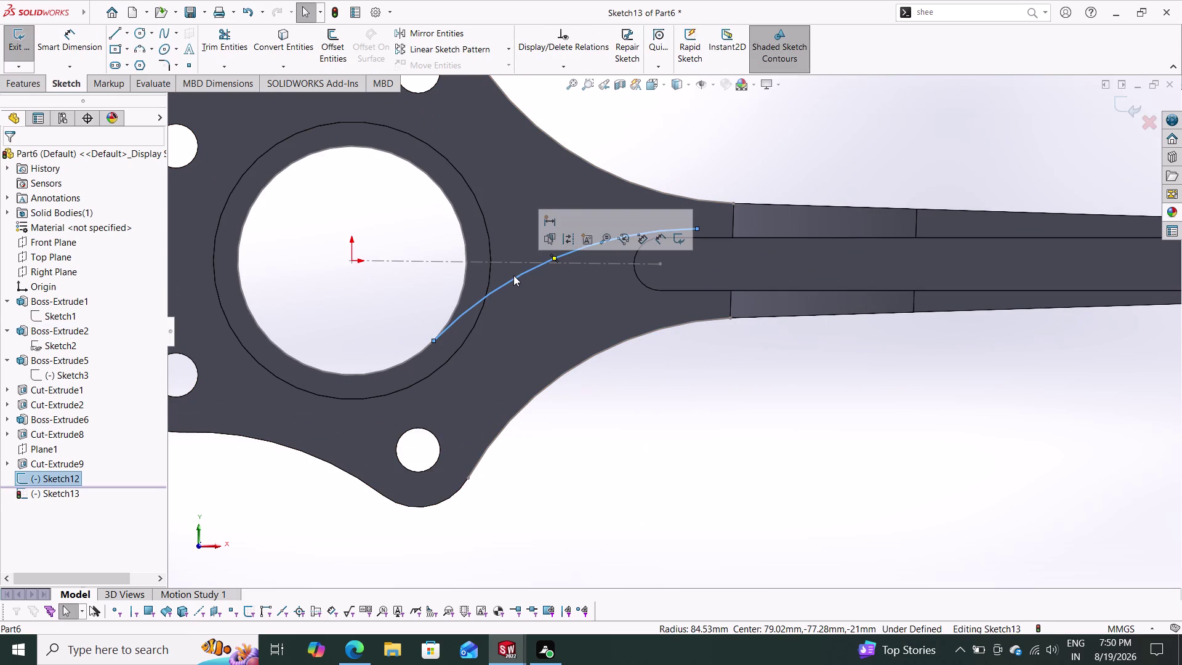
key(Delete)
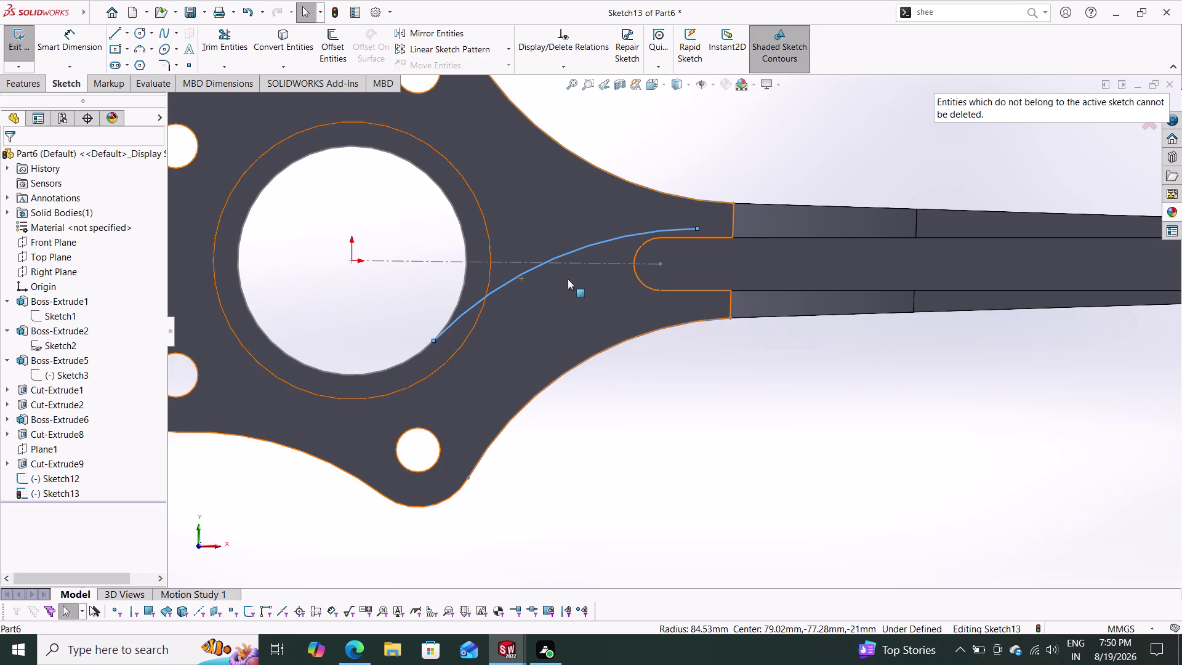
key(Delete)
key(Delete)
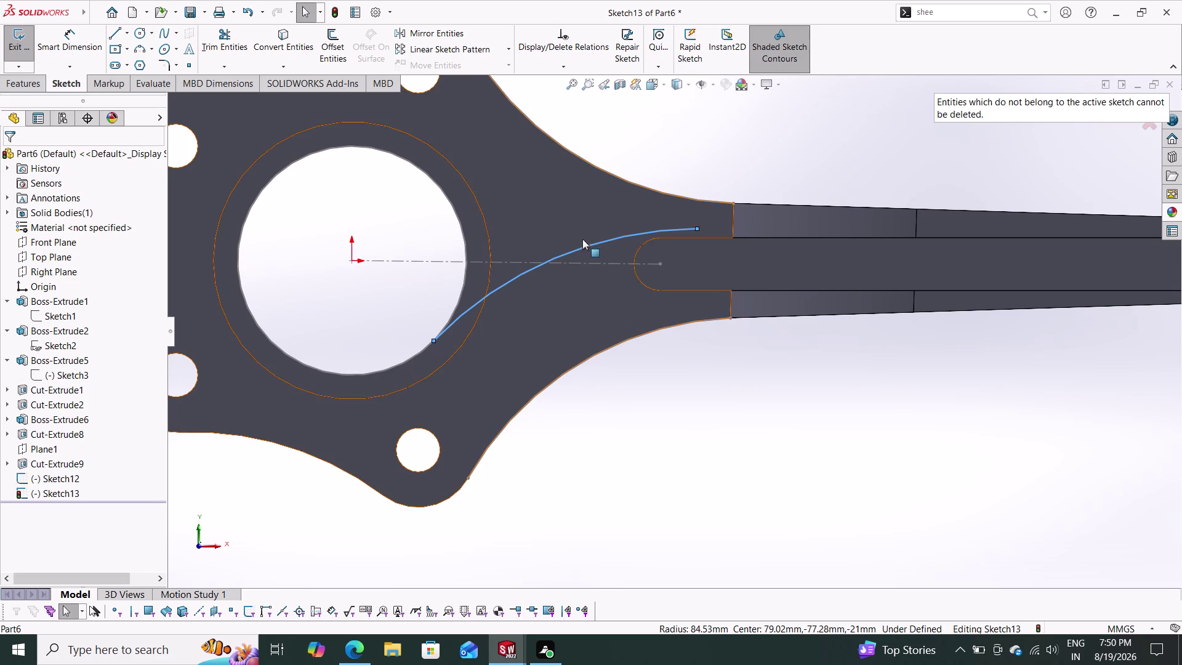
click(585, 245)
key(Delete)
key(Delete)
key(Delete)
scroll(down, 3)
scroll(up, 3)
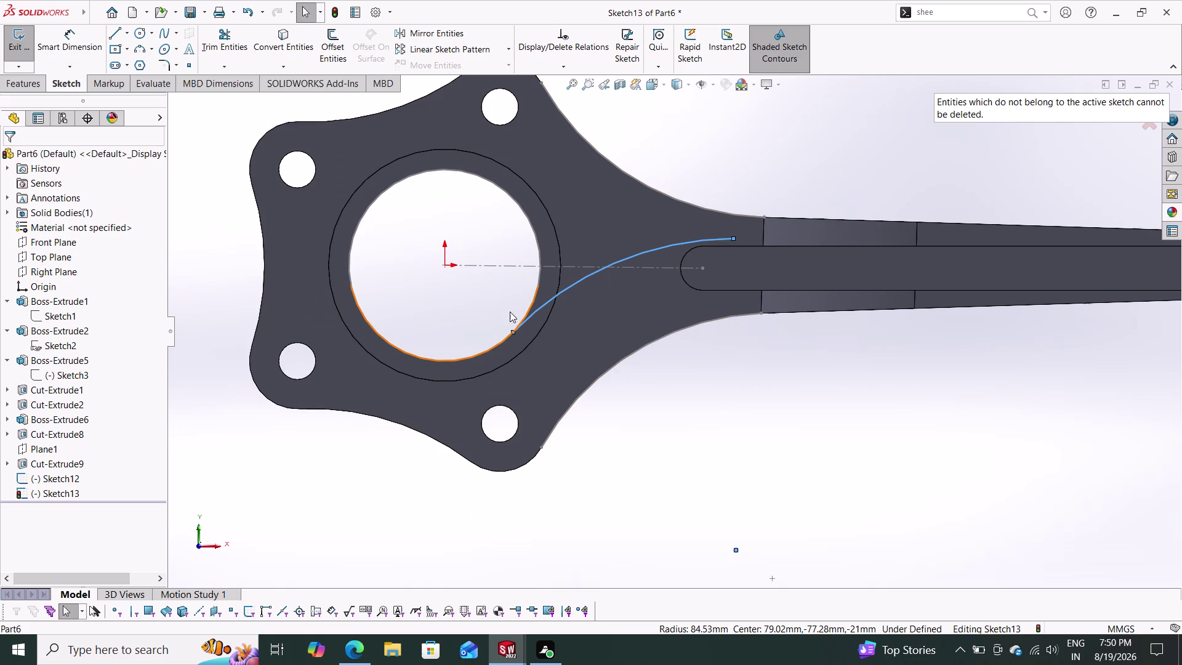
Select the Sketch12 arc over the rod's big end.
click(513, 330)
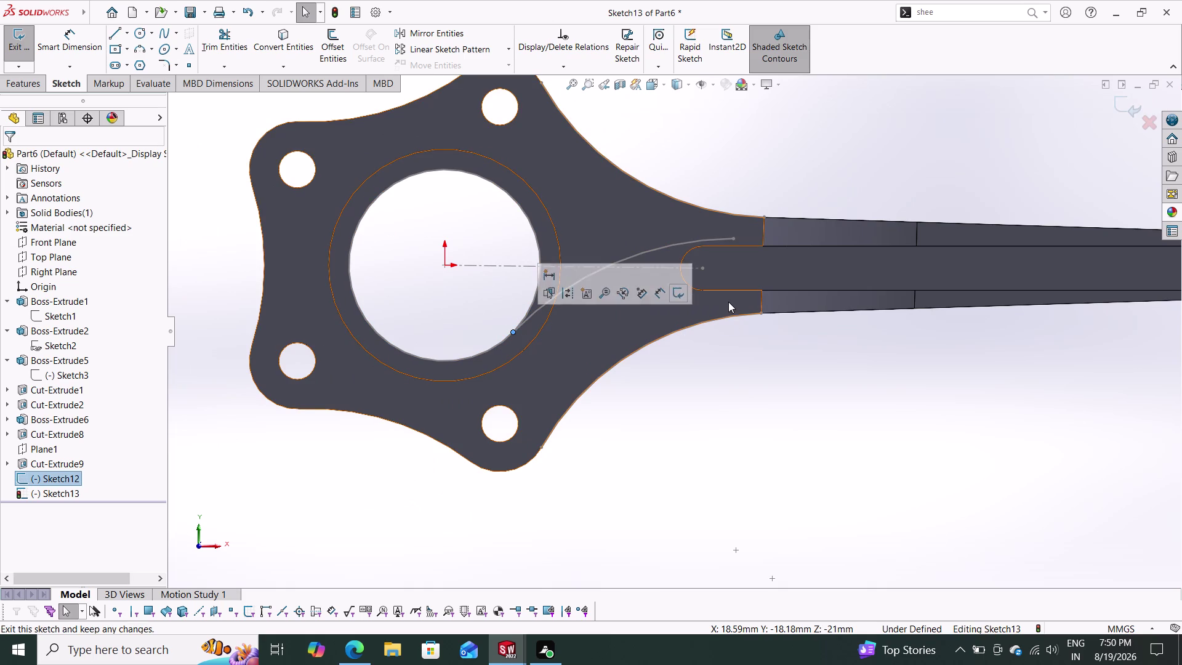
key(Escape)
key(Escape)
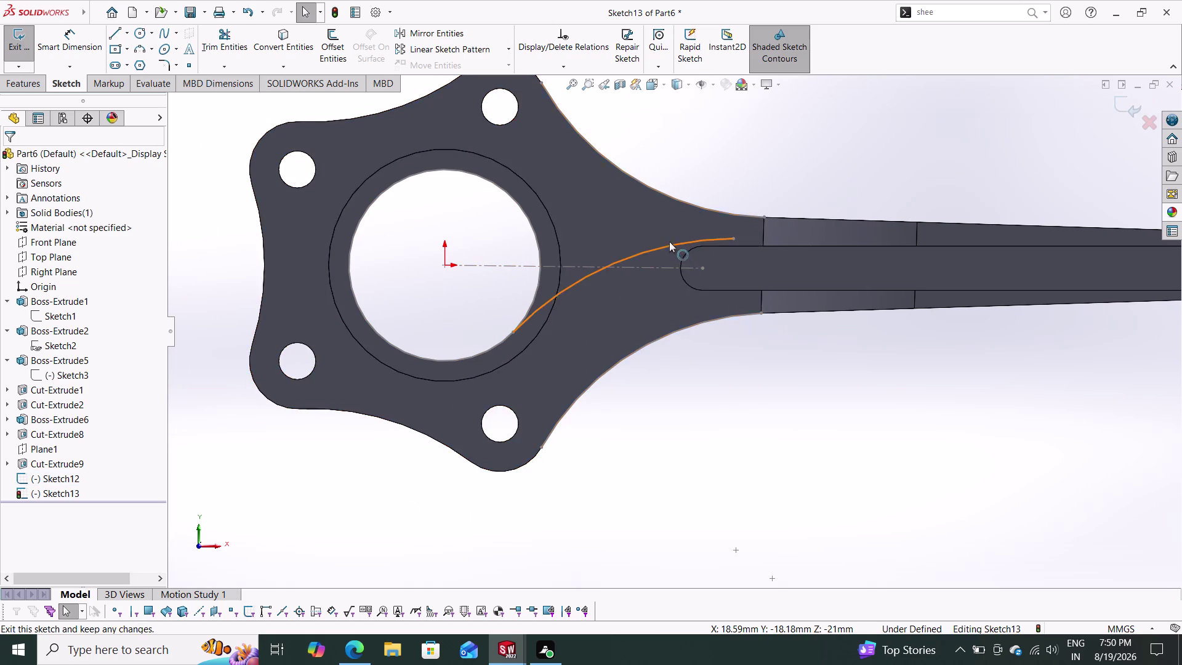
click(669, 242)
triple_click(665, 245)
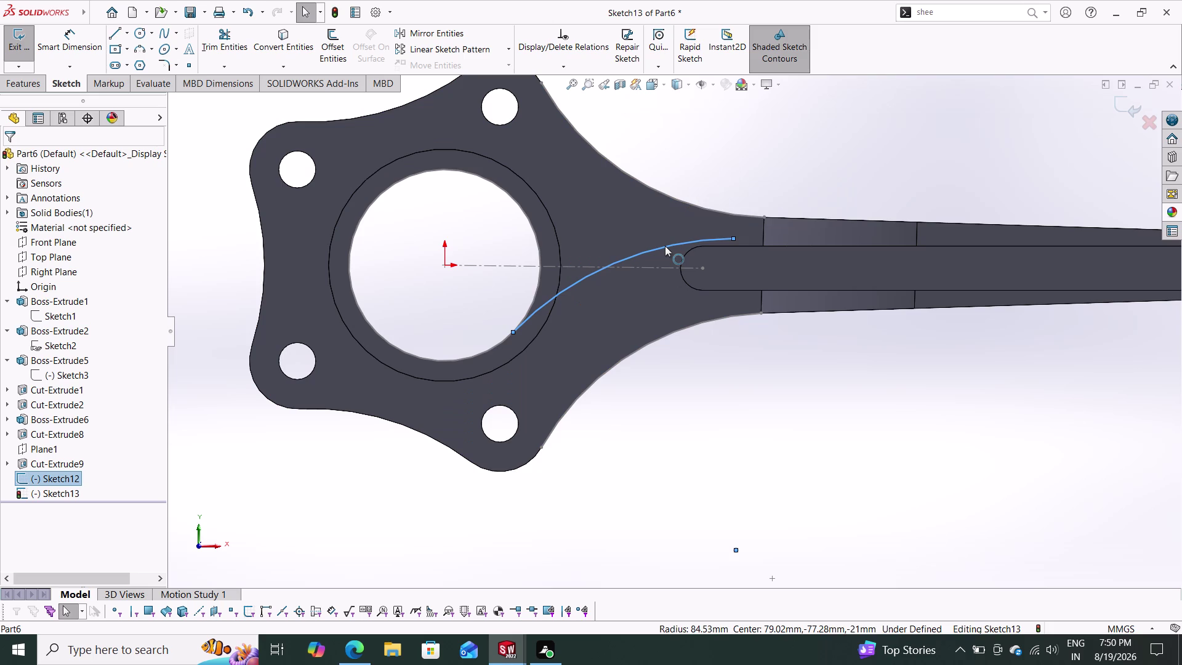
click(665, 246)
right_click(54, 474)
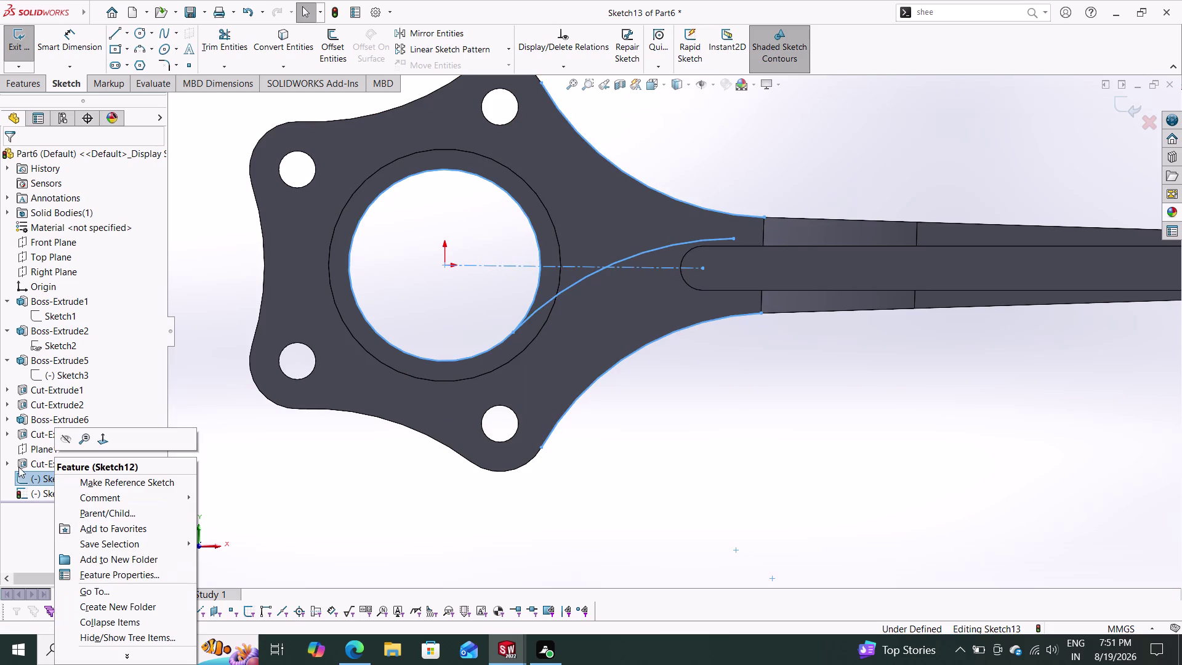
double_click(22, 477)
click(22, 476)
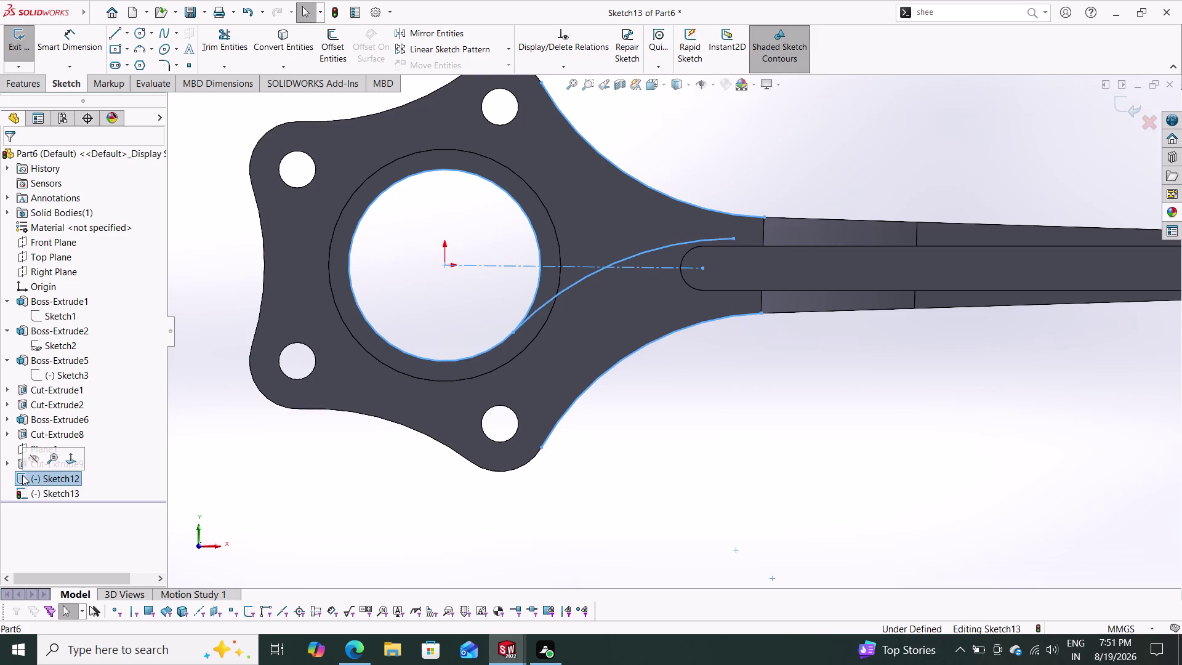
click(31, 474)
click(31, 474)
click(32, 473)
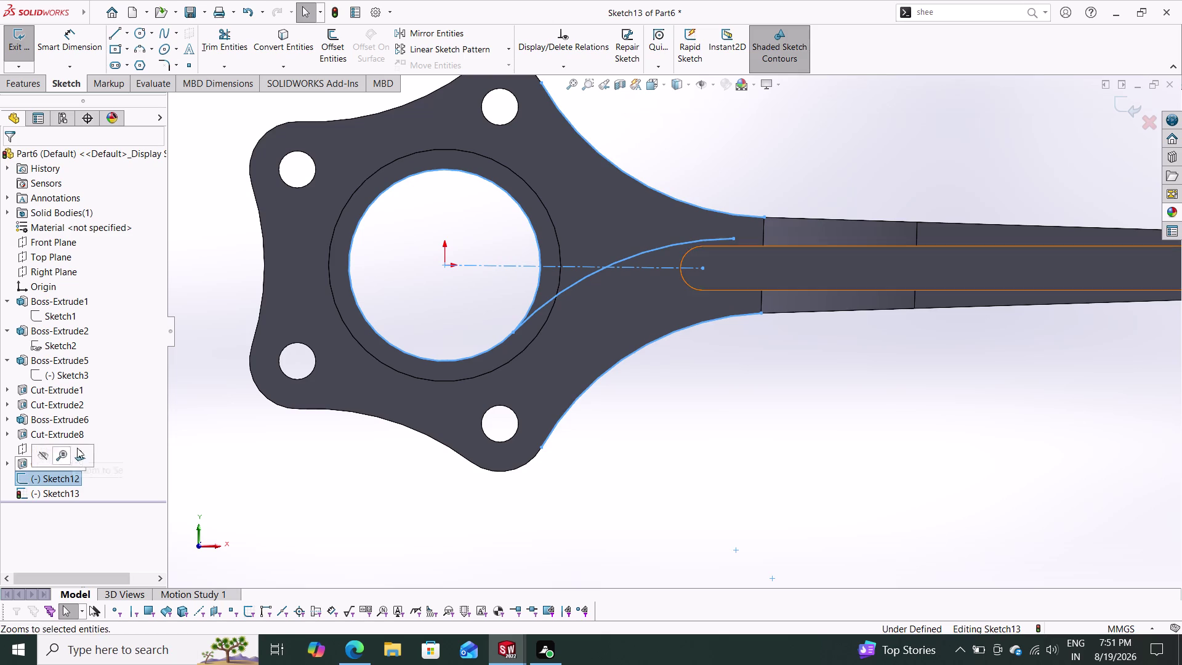
click(81, 449)
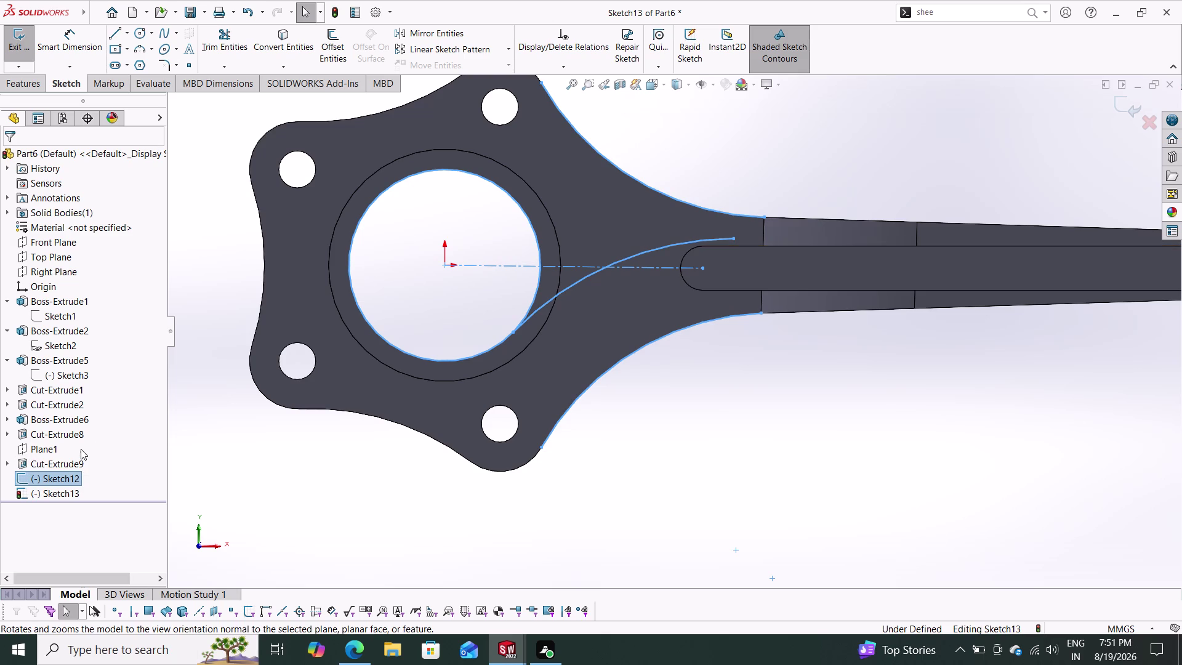
click(66, 483)
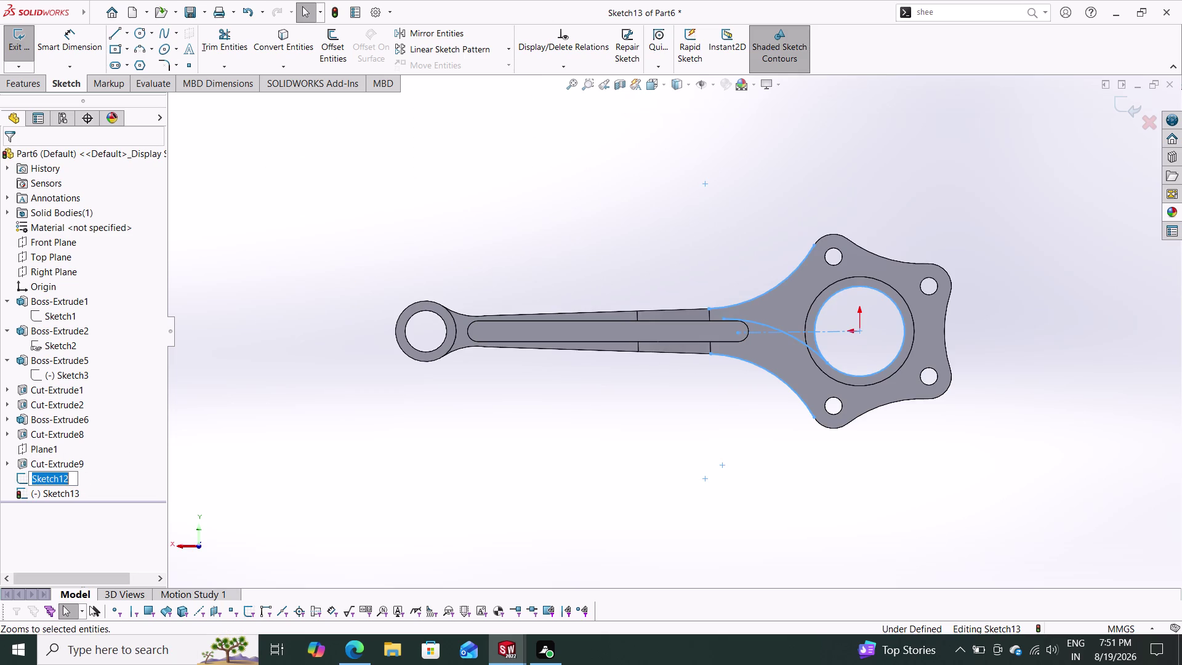
click(18, 481)
click(68, 465)
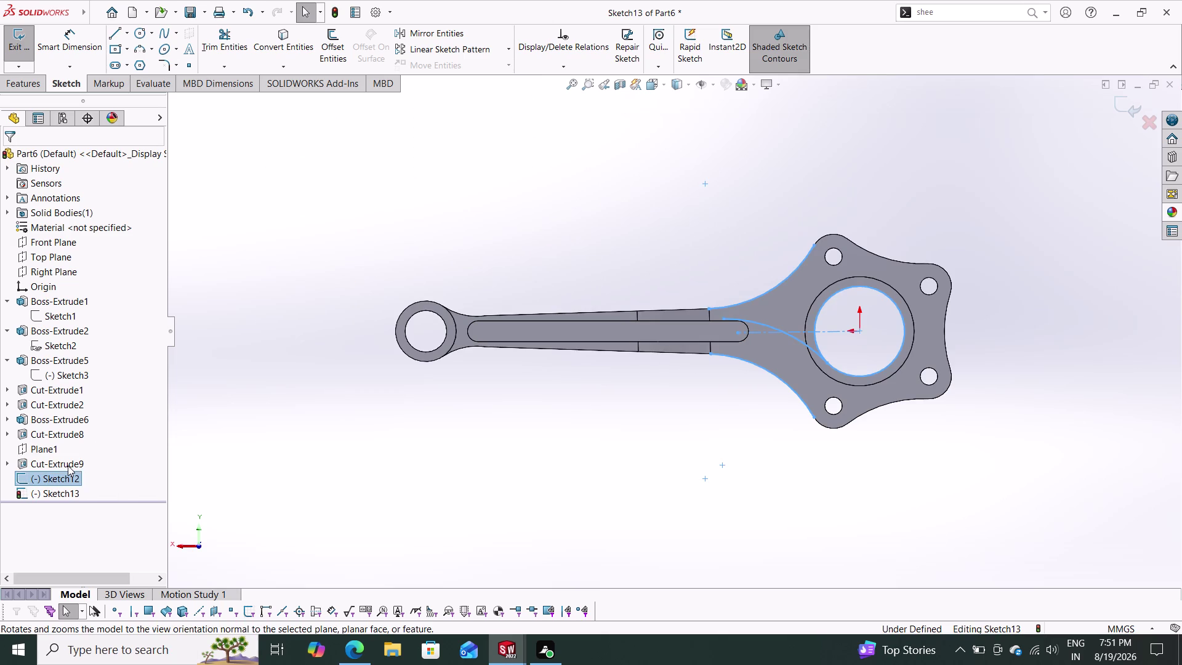
key(Escape)
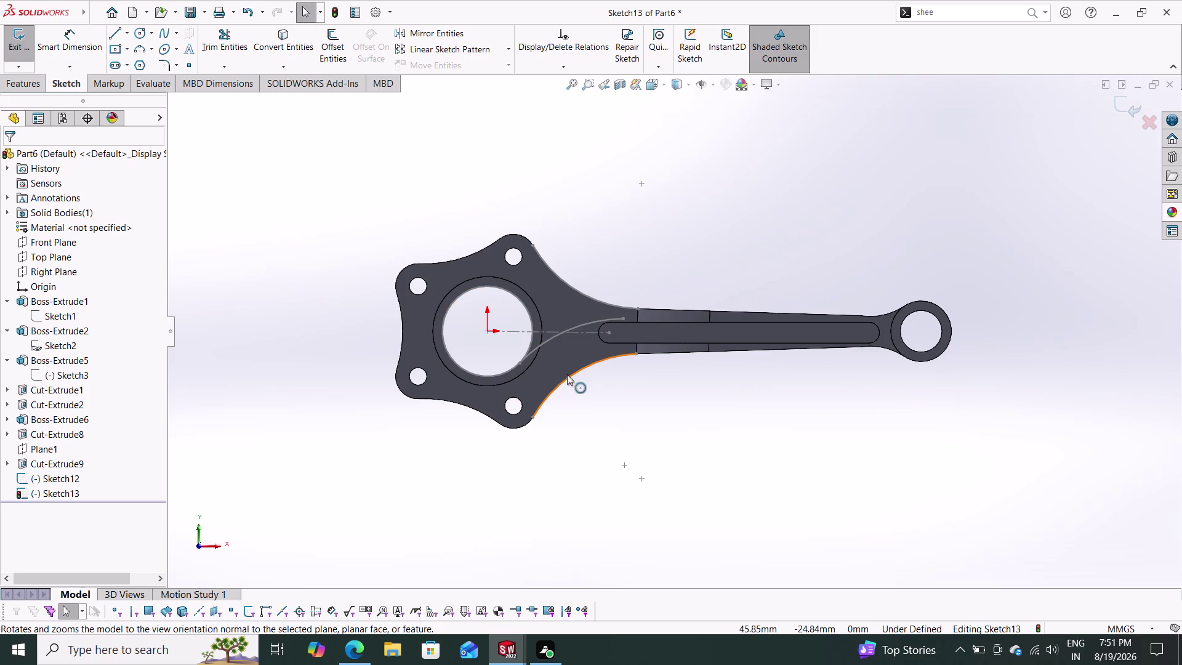
click(544, 340)
key(Delete)
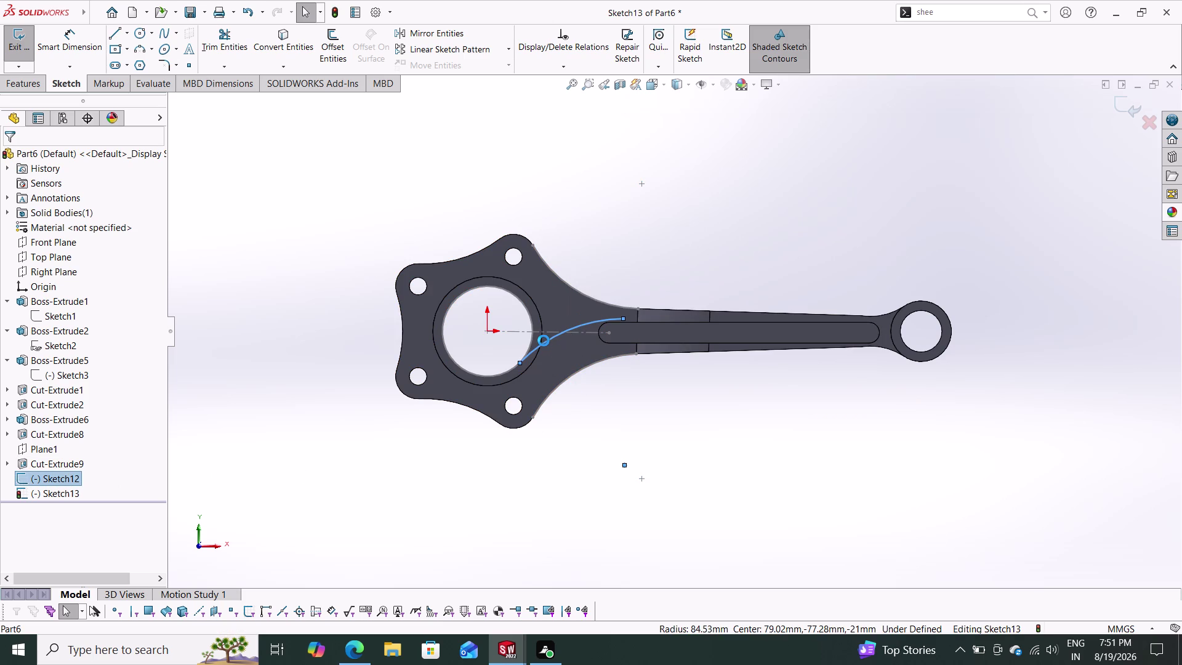
key(Delete)
key(Delete)
key(Delete)
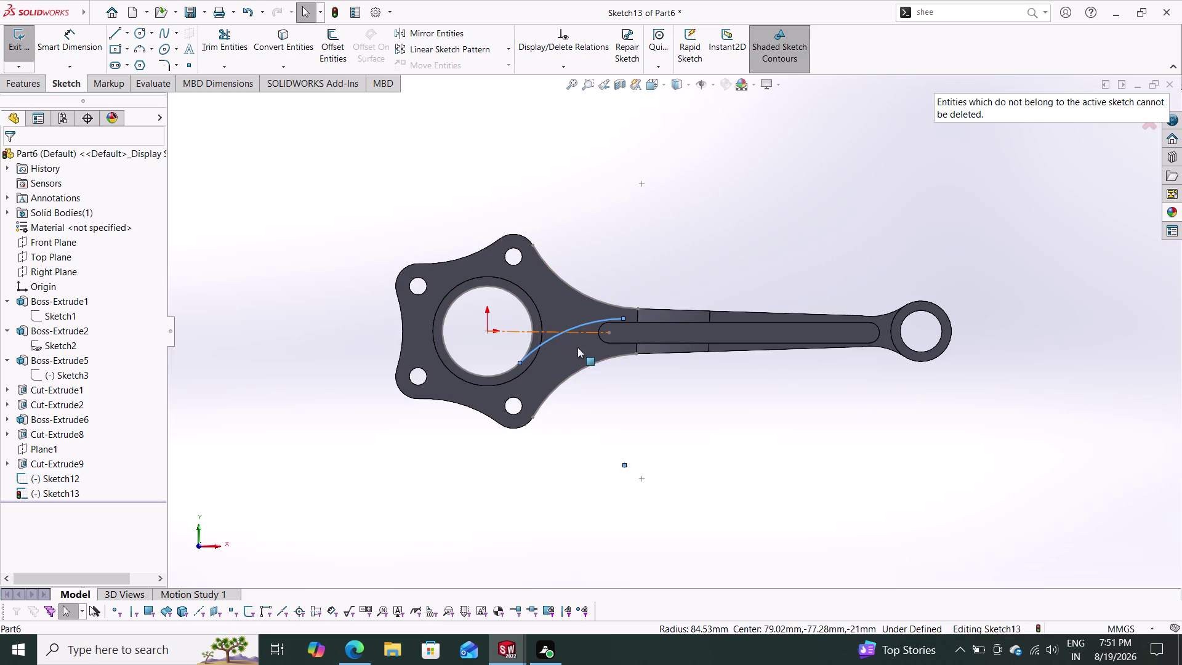
middle_drag(607, 413, 679, 135)
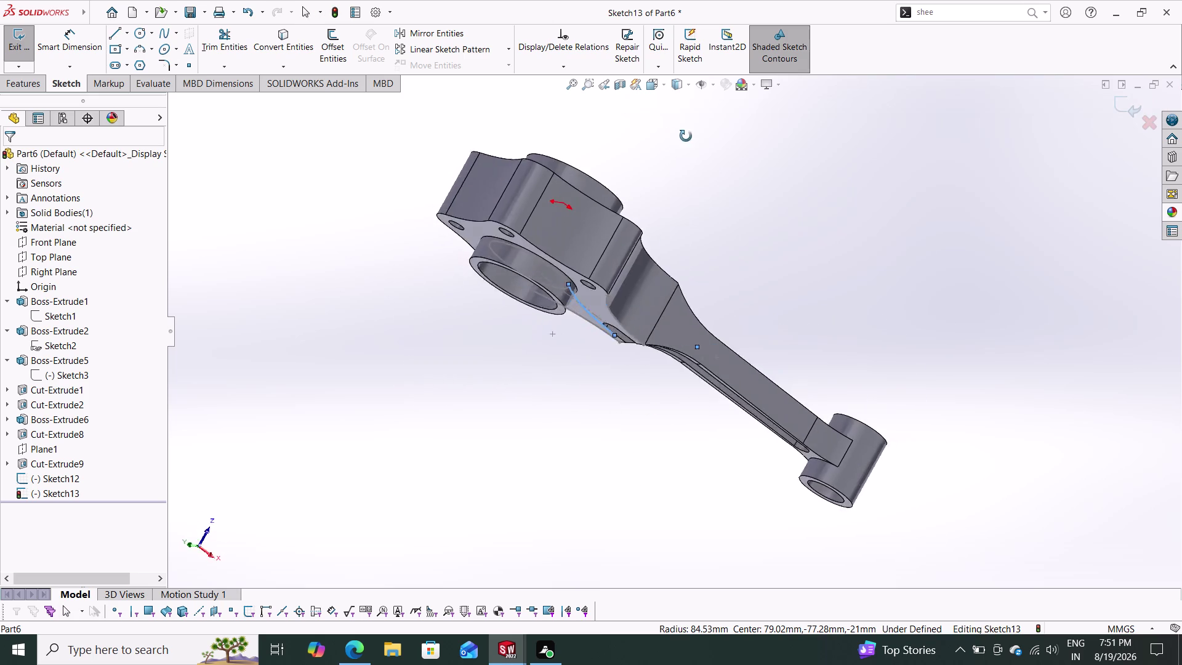
Check the Right, Top and Front planes on the model, ending with Front Plane selected.
middle_drag(678, 135, 676, 162)
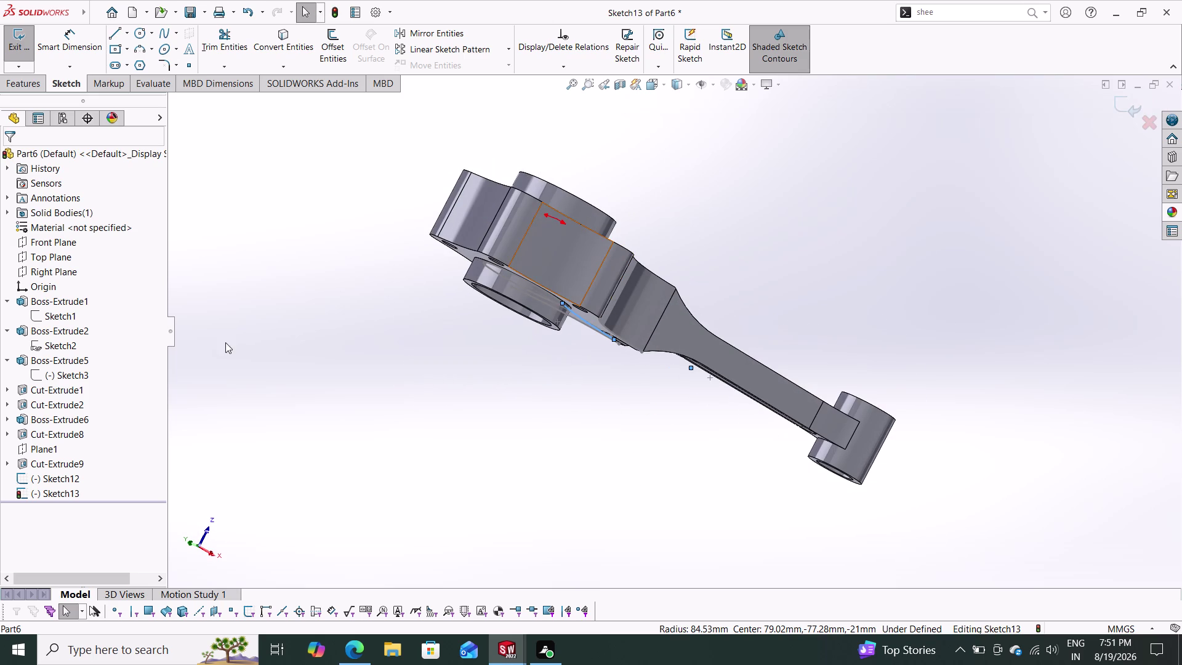
click(50, 270)
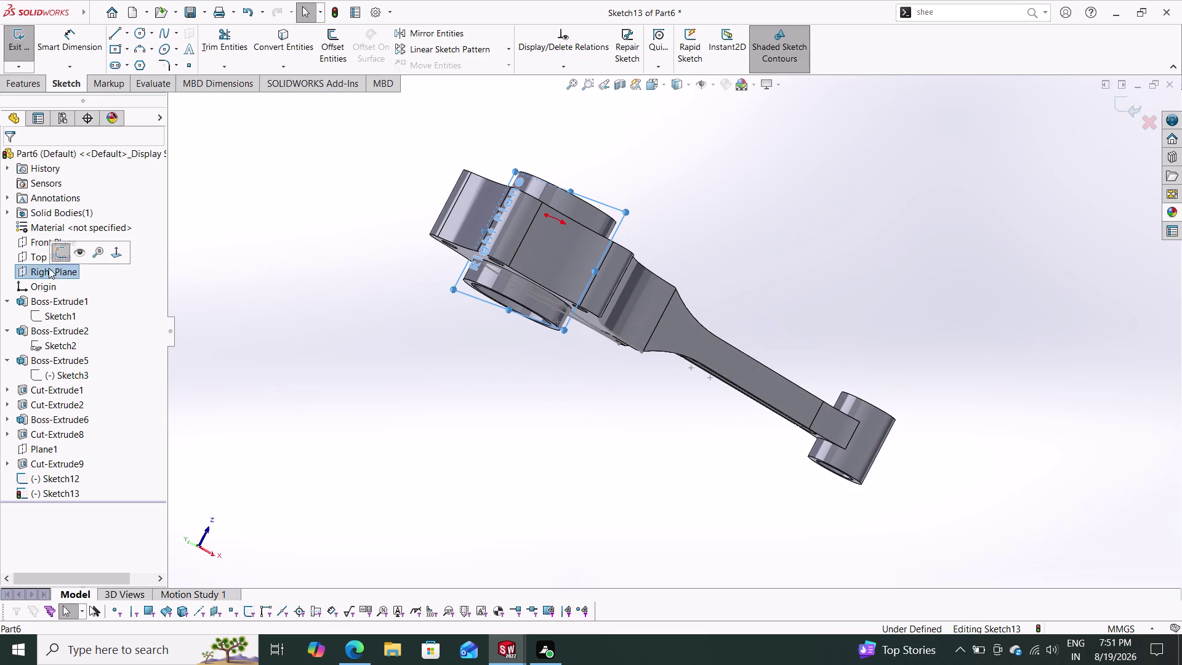
click(31, 258)
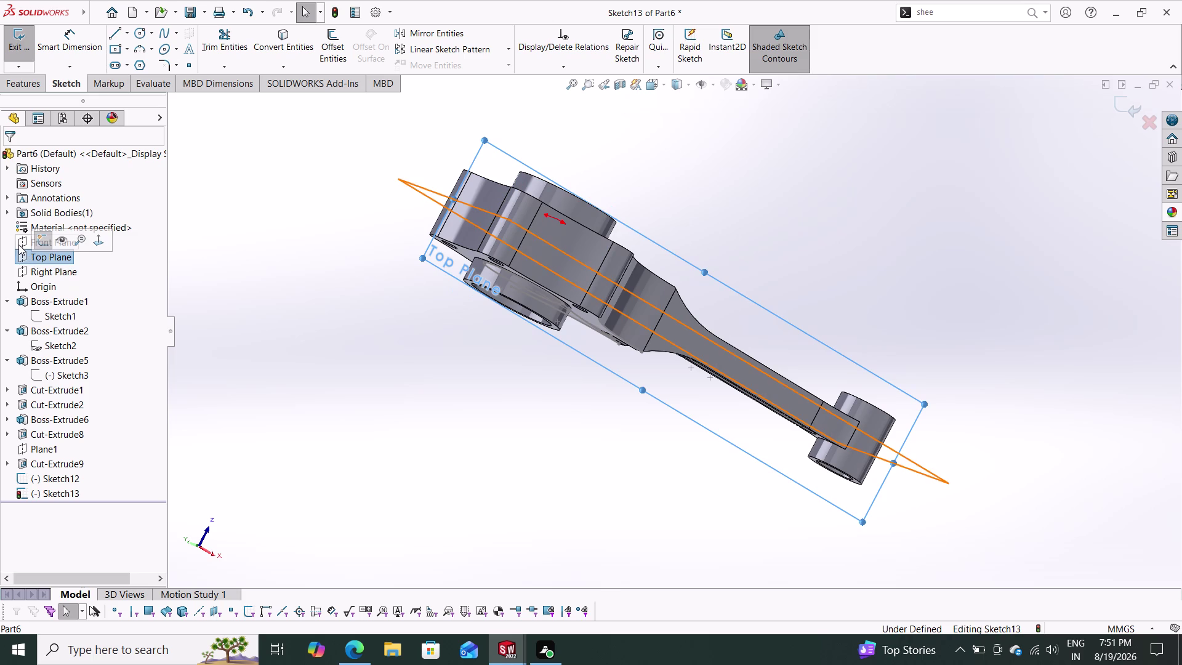
middle_drag(249, 364, 362, 305)
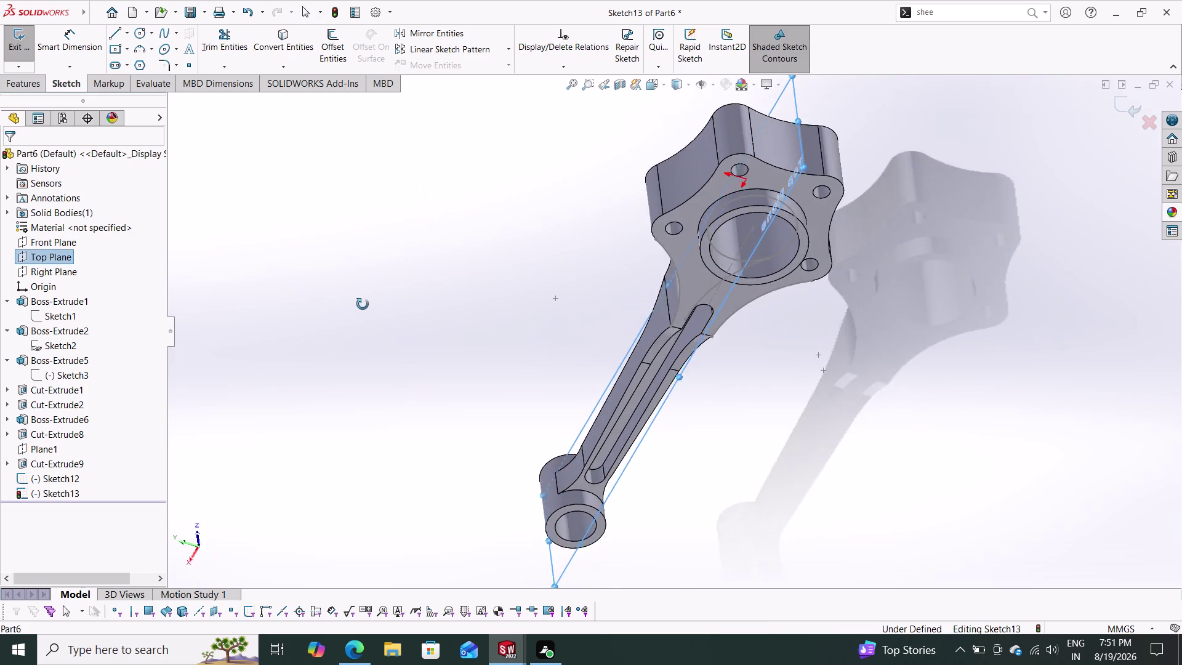
middle_drag(362, 305, 324, 238)
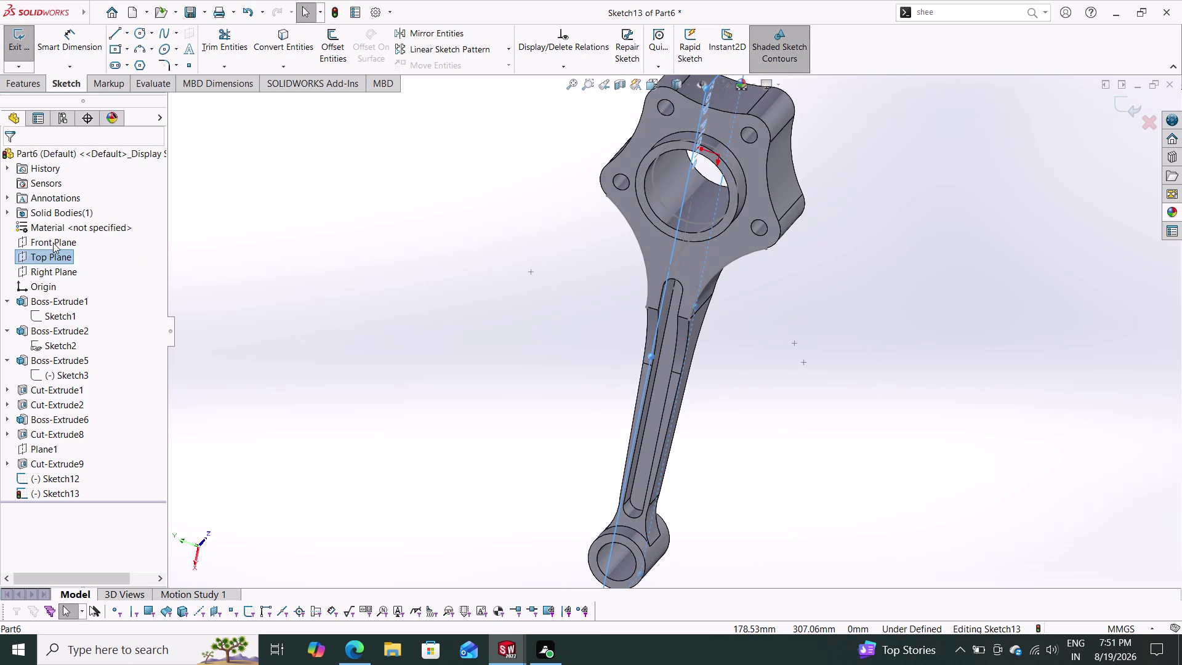
click(53, 242)
Exit Sketch13 and start Sketch14 on the Front Plane, viewed face-on.
click(64, 225)
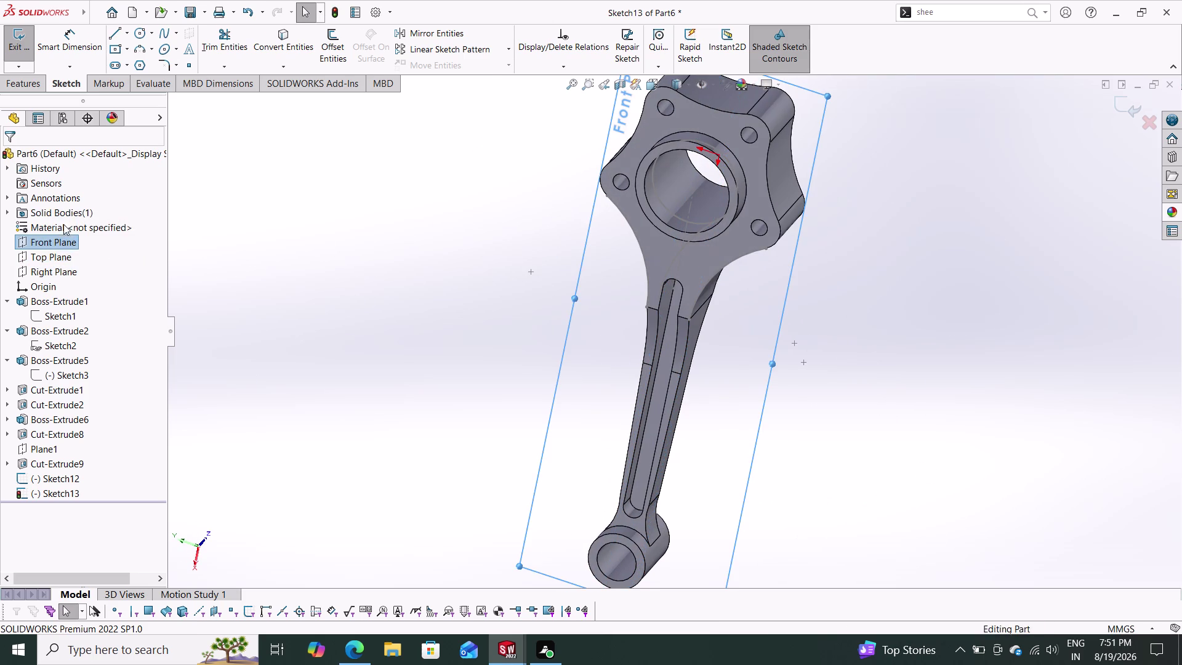
click(53, 242)
click(69, 219)
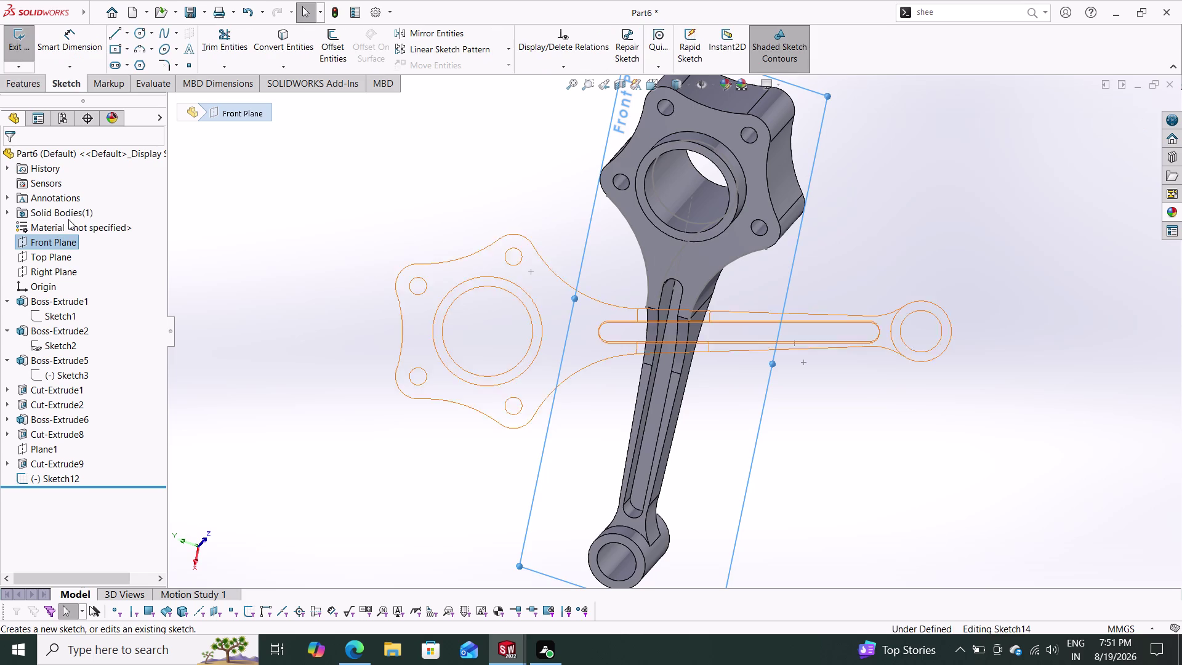
key(Escape)
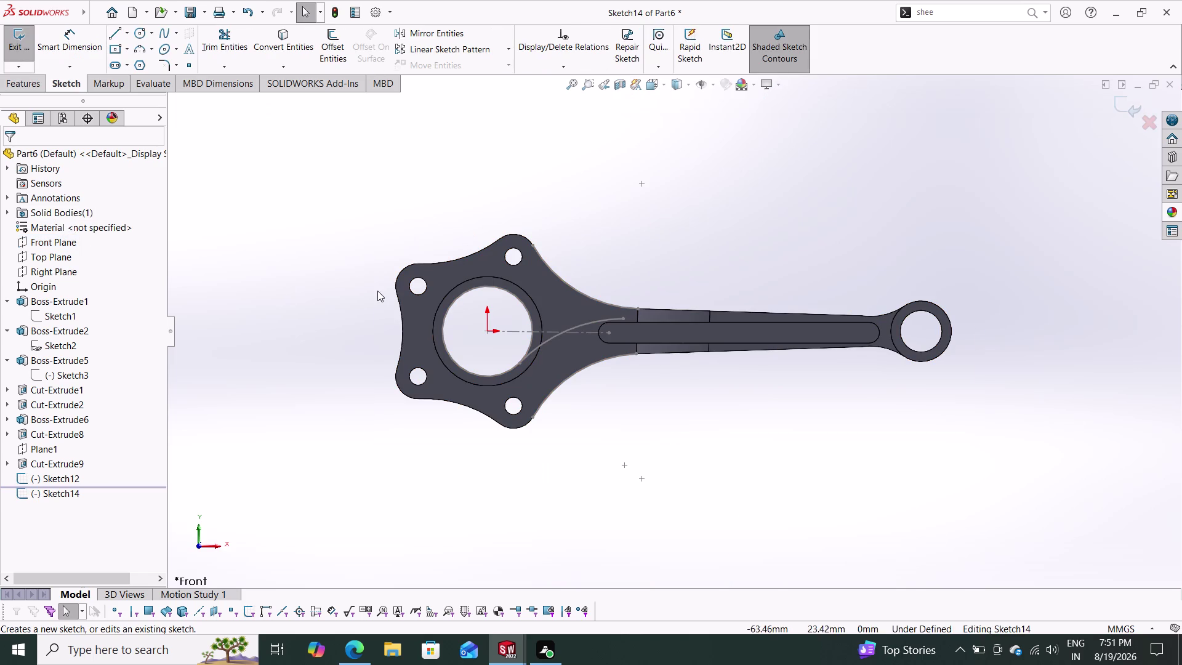
scroll(down, 3)
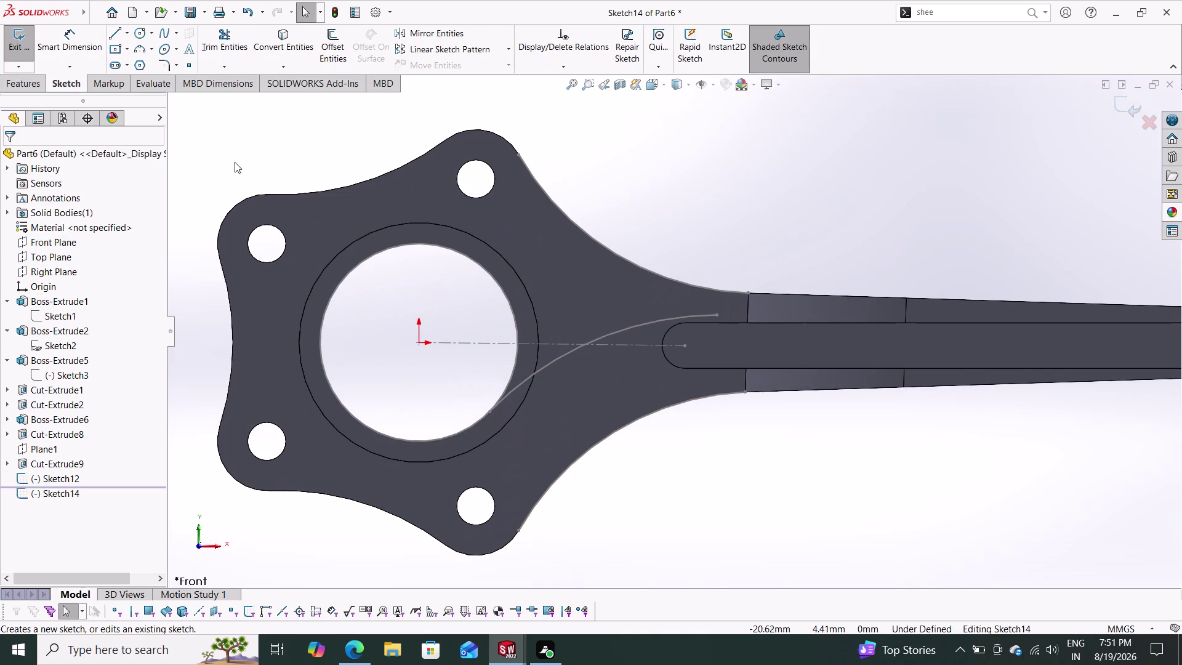
click(285, 35)
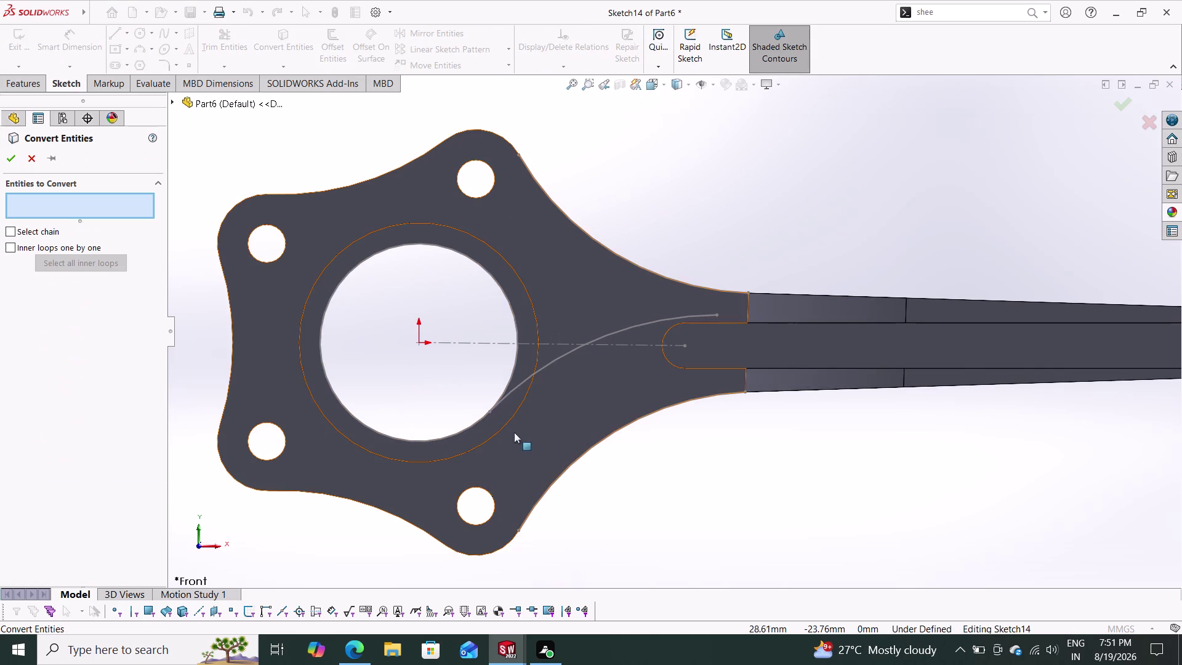
Convert Arc4 and Arc8 from Sketch12 into Sketch14 geometry.
click(479, 420)
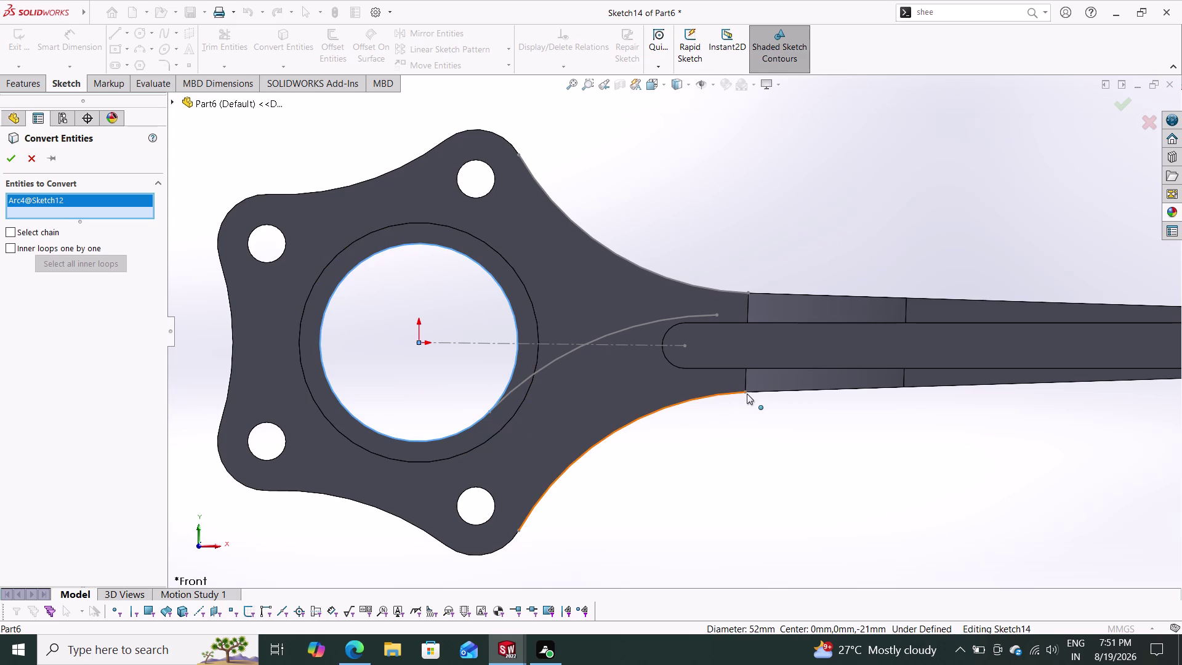
click(678, 405)
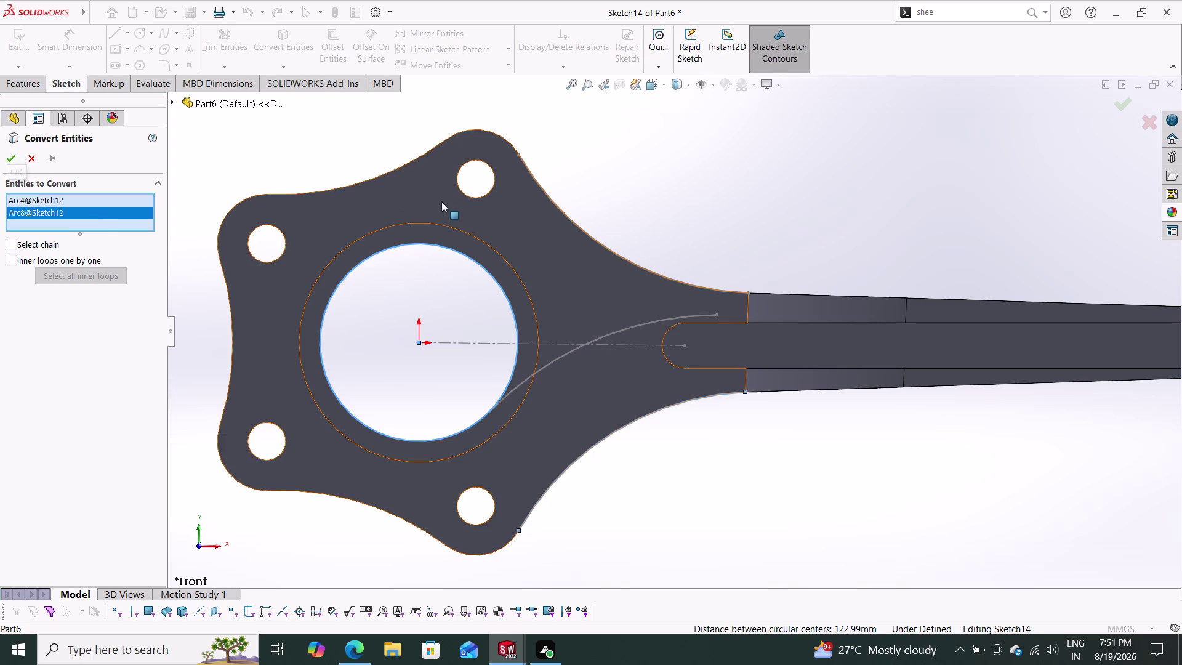
click(647, 270)
click(9, 165)
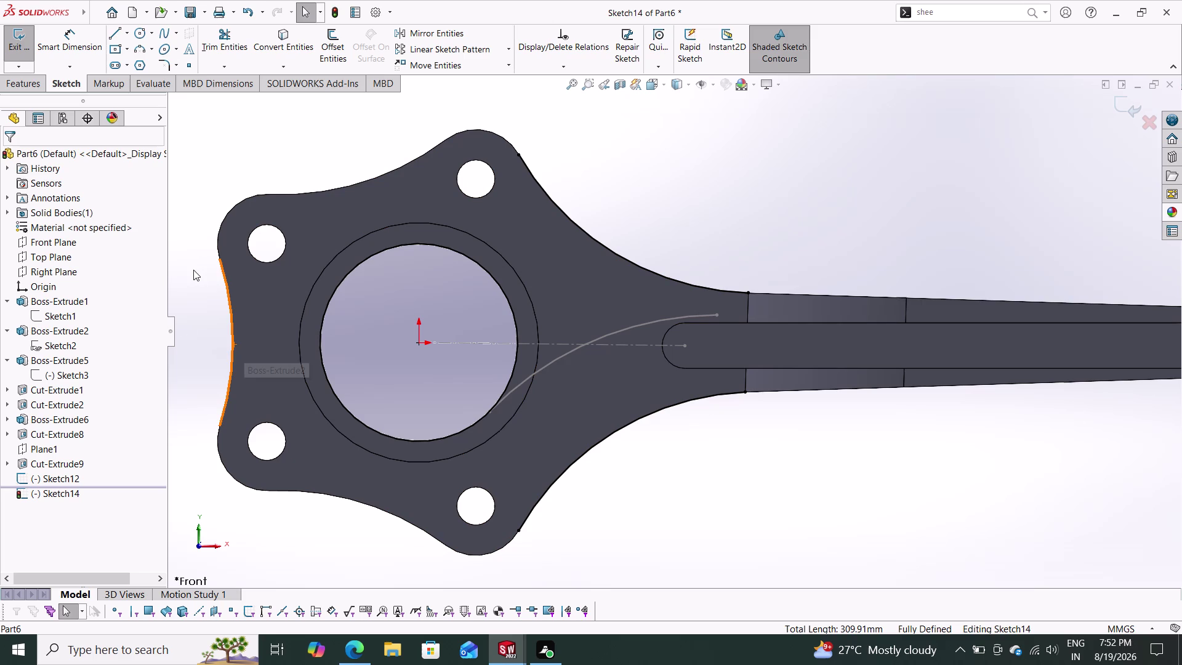
click(137, 51)
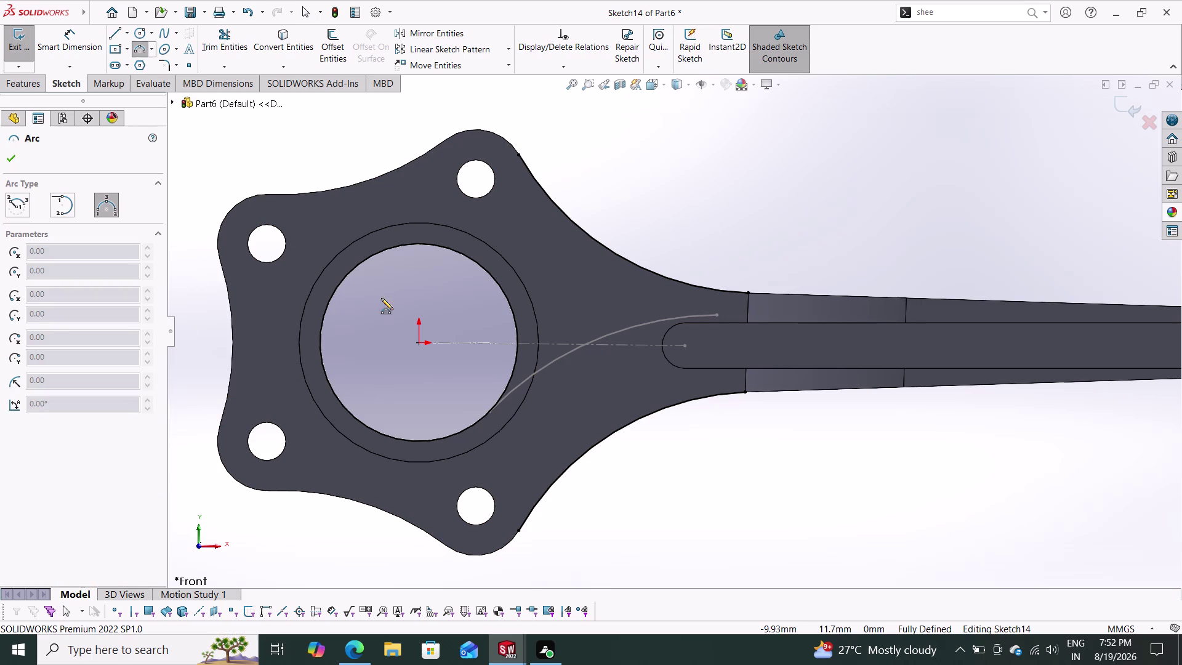
Draw a three-point arc from the bore toward the slot.
click(459, 432)
click(744, 391)
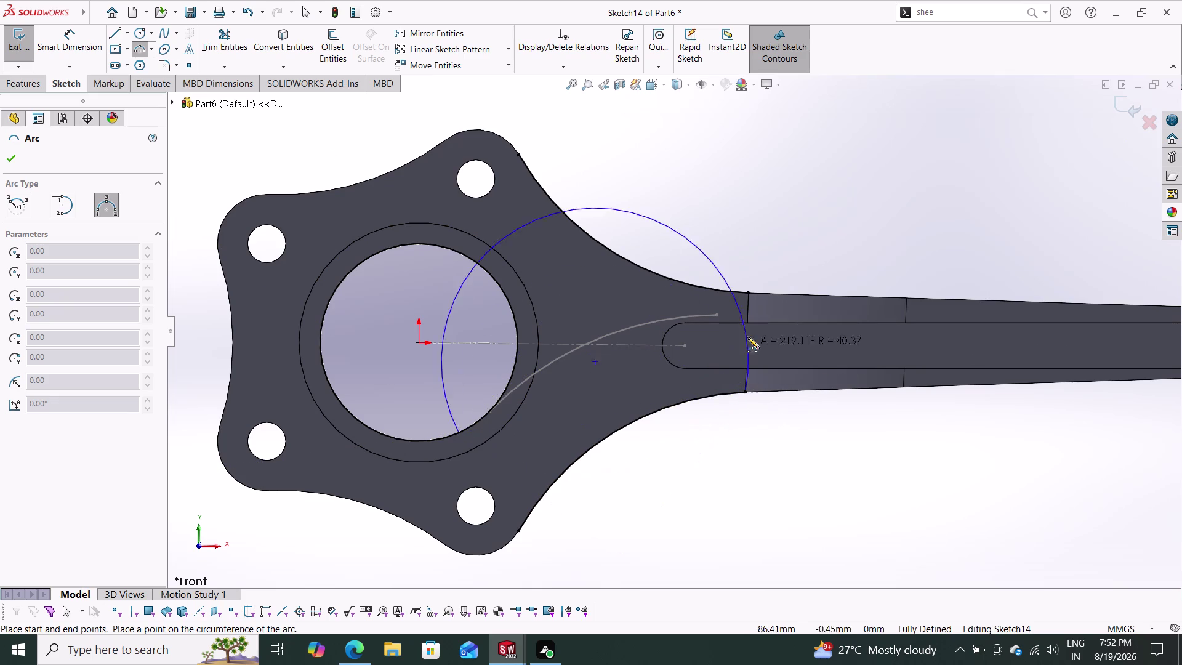
click(670, 362)
key(Escape)
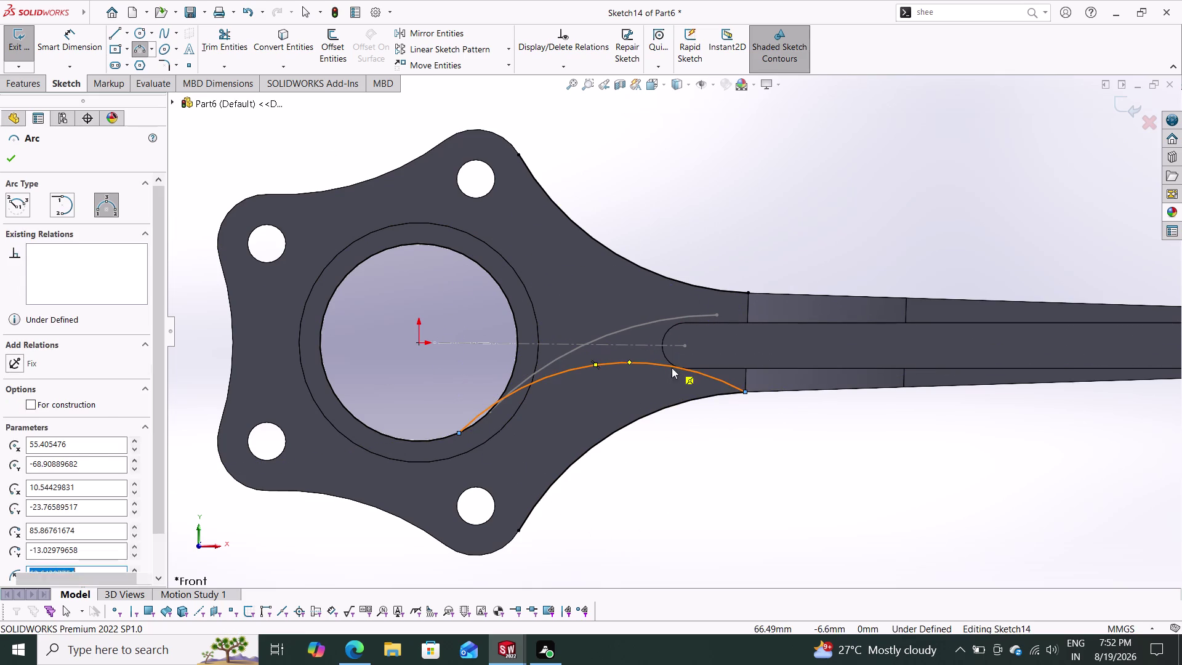
Make the new lower arc tangent to the bore and the lower outer edge.
click(396, 438)
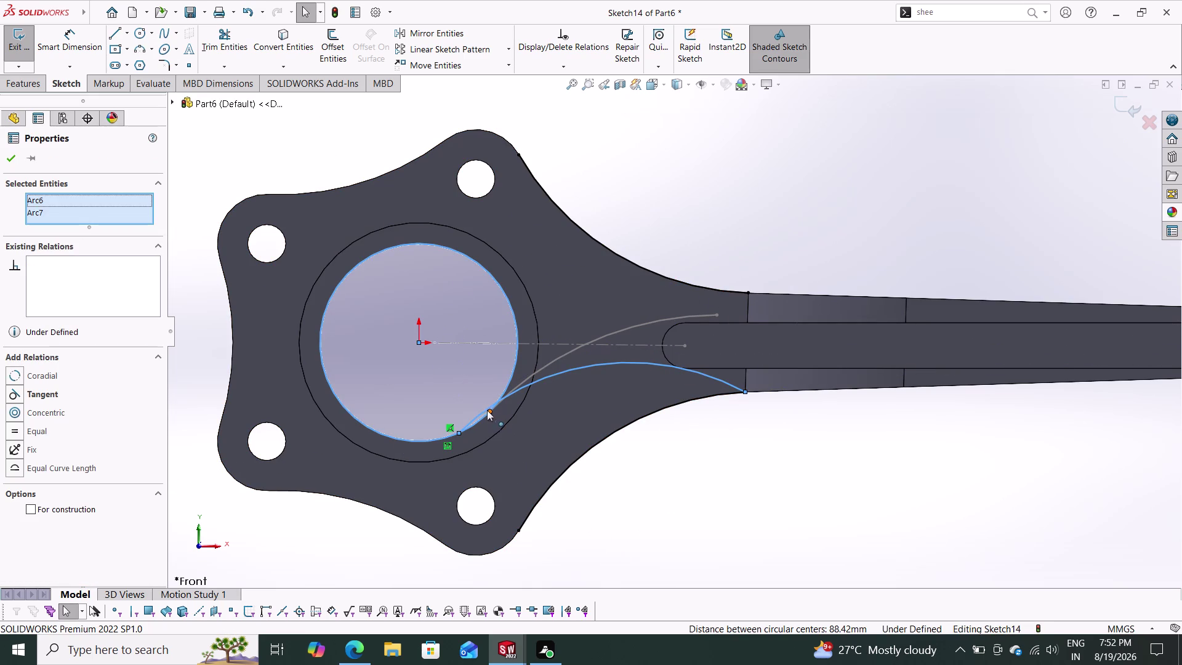
click(484, 410)
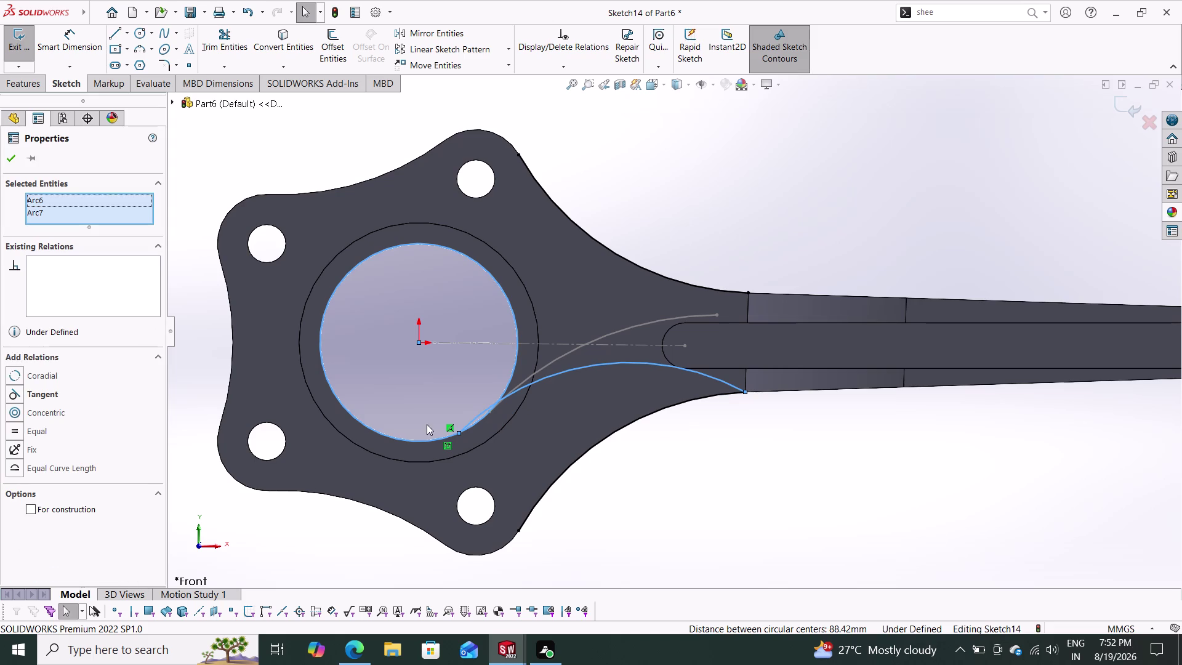
click(51, 396)
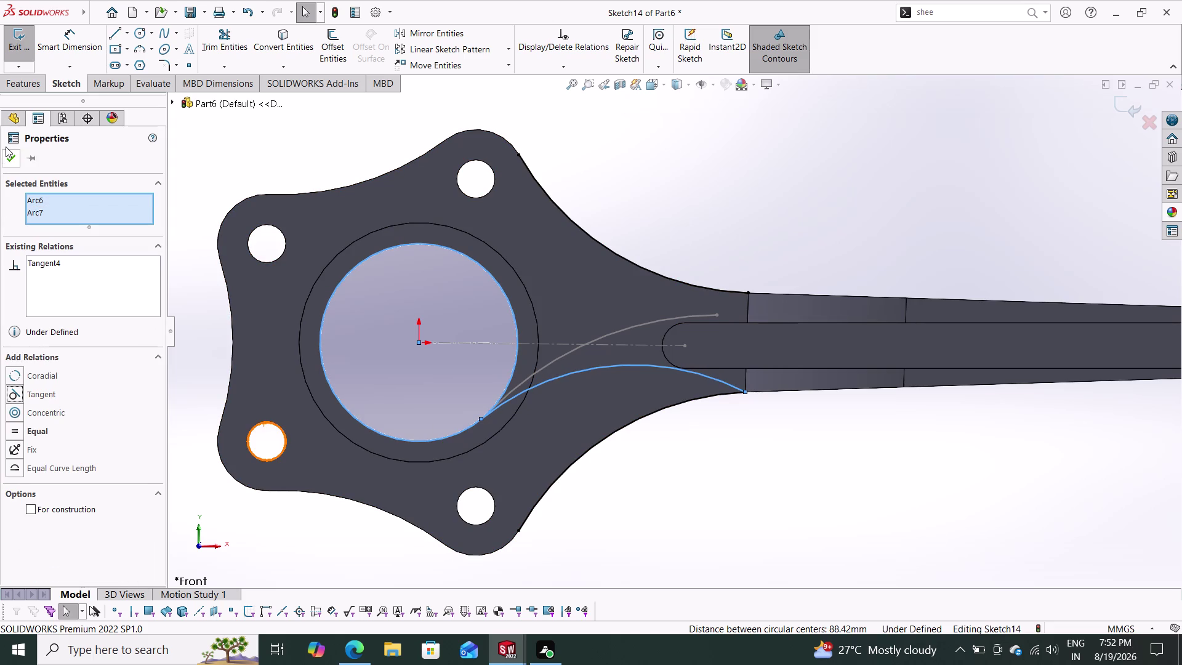
click(10, 156)
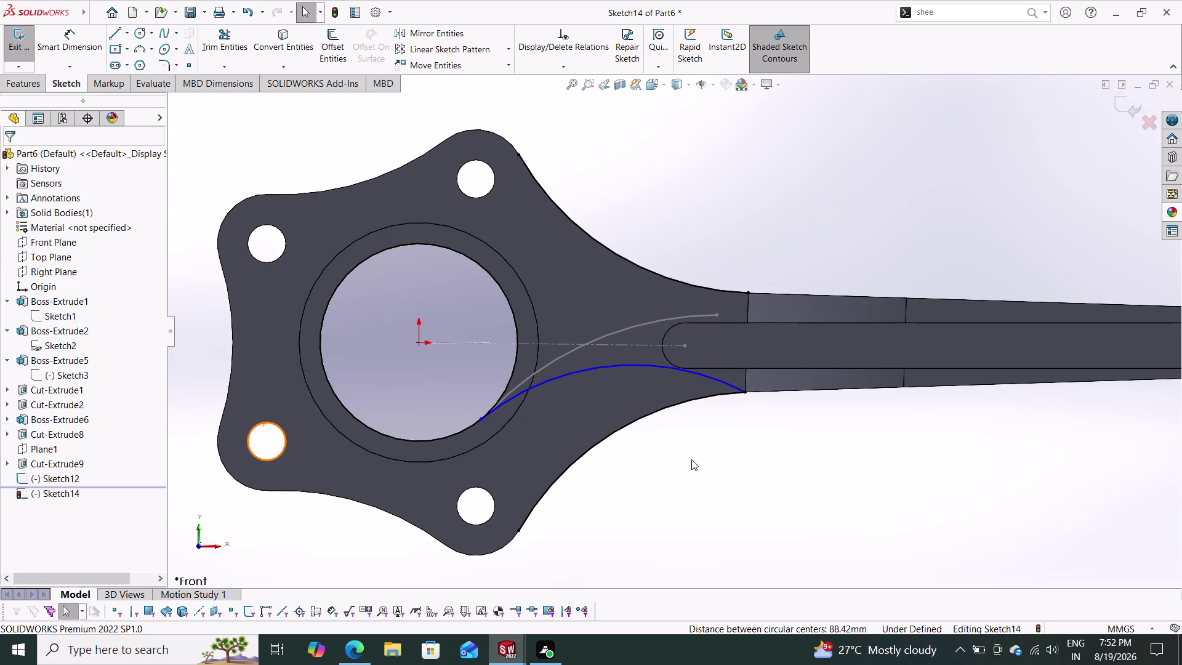
click(714, 398)
click(724, 380)
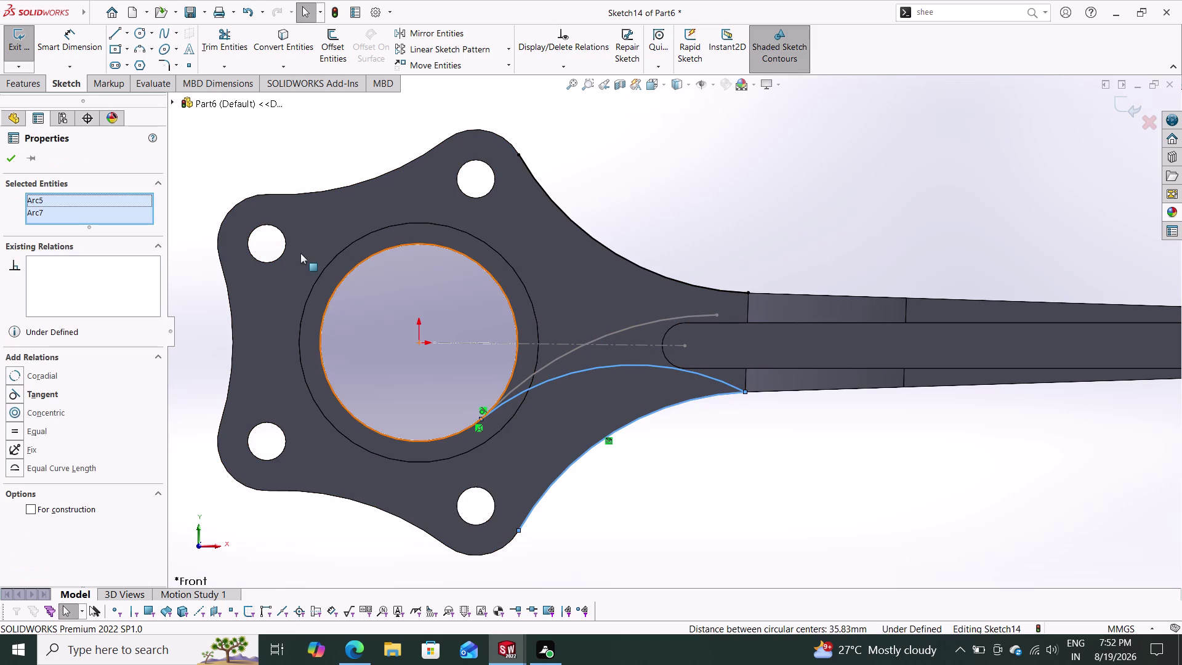
click(26, 390)
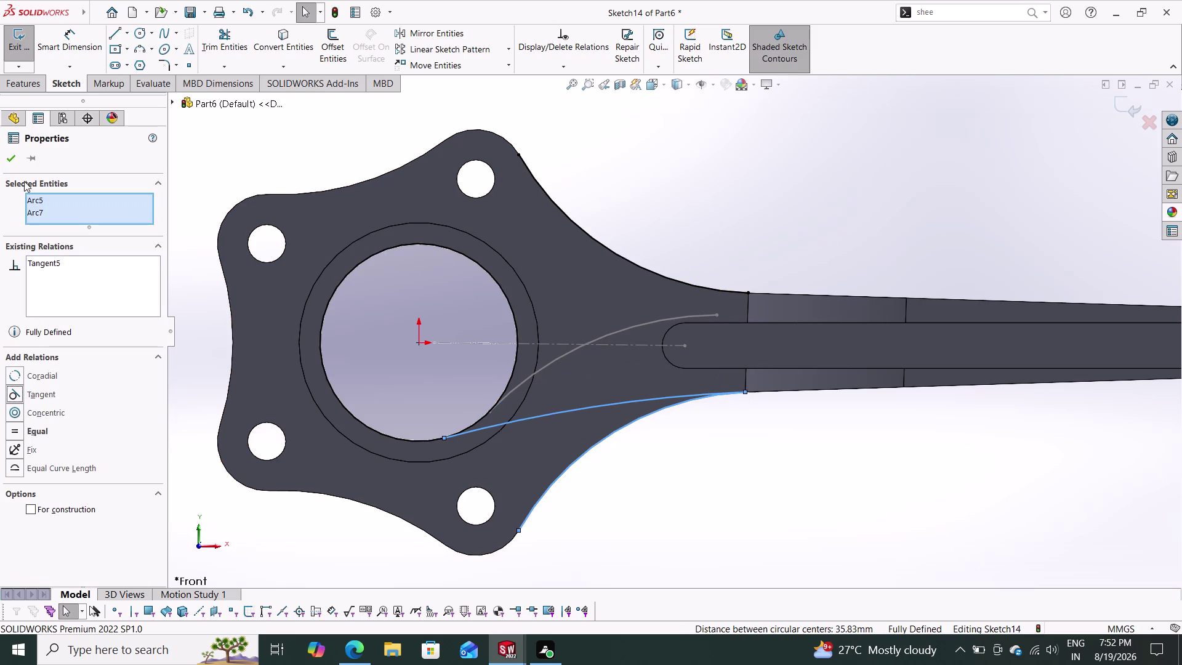
click(10, 156)
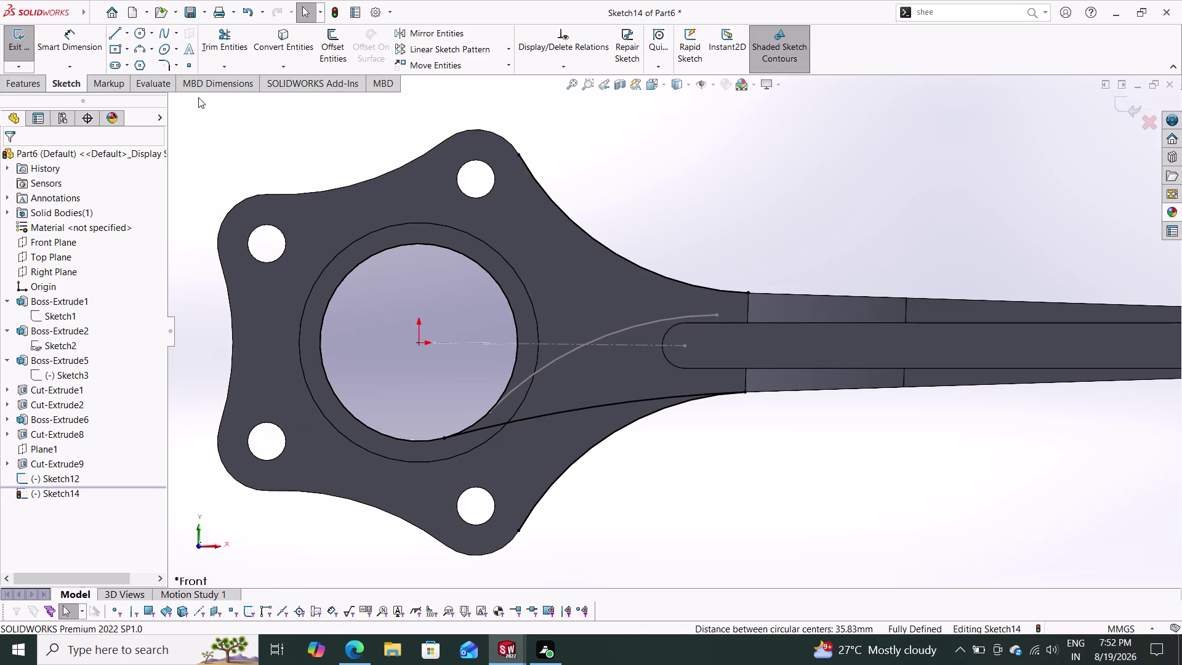
click(432, 36)
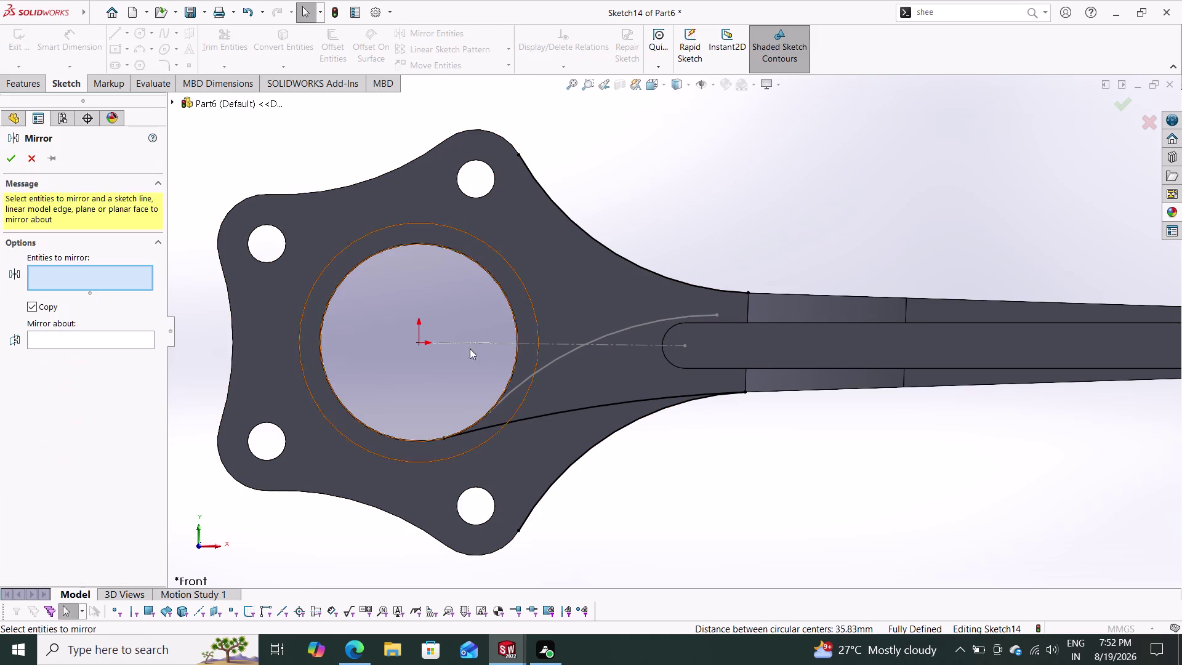
Select Arc7 for mirroring, then cancel the mirror because no mirror line exists.
click(515, 420)
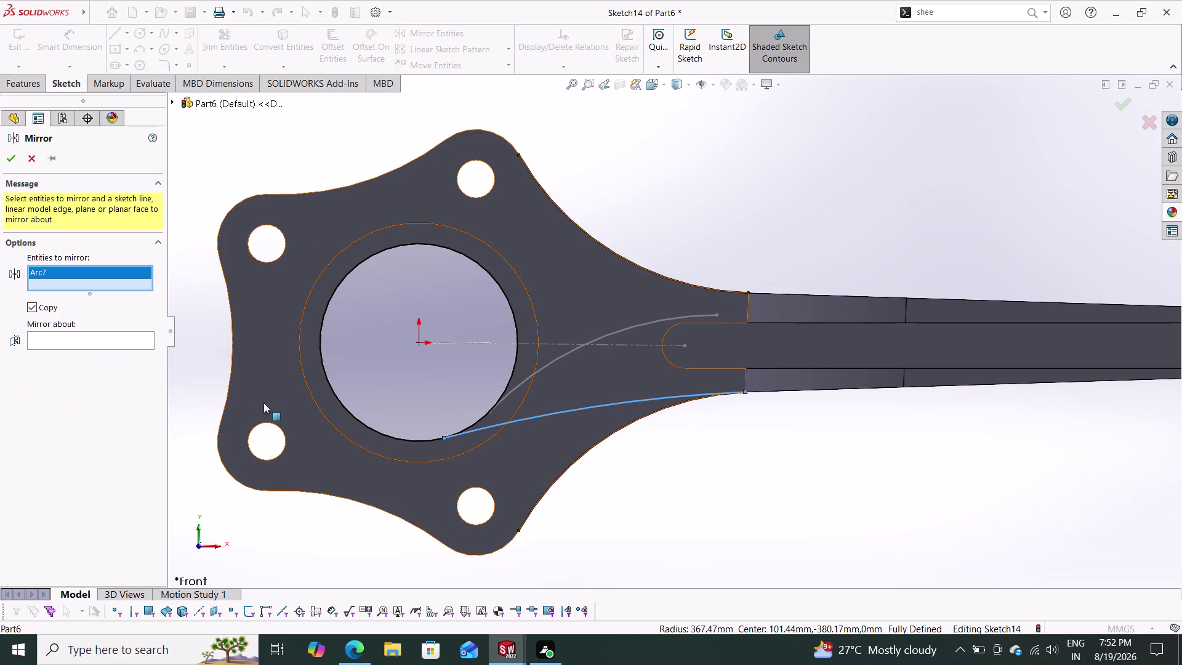
click(101, 343)
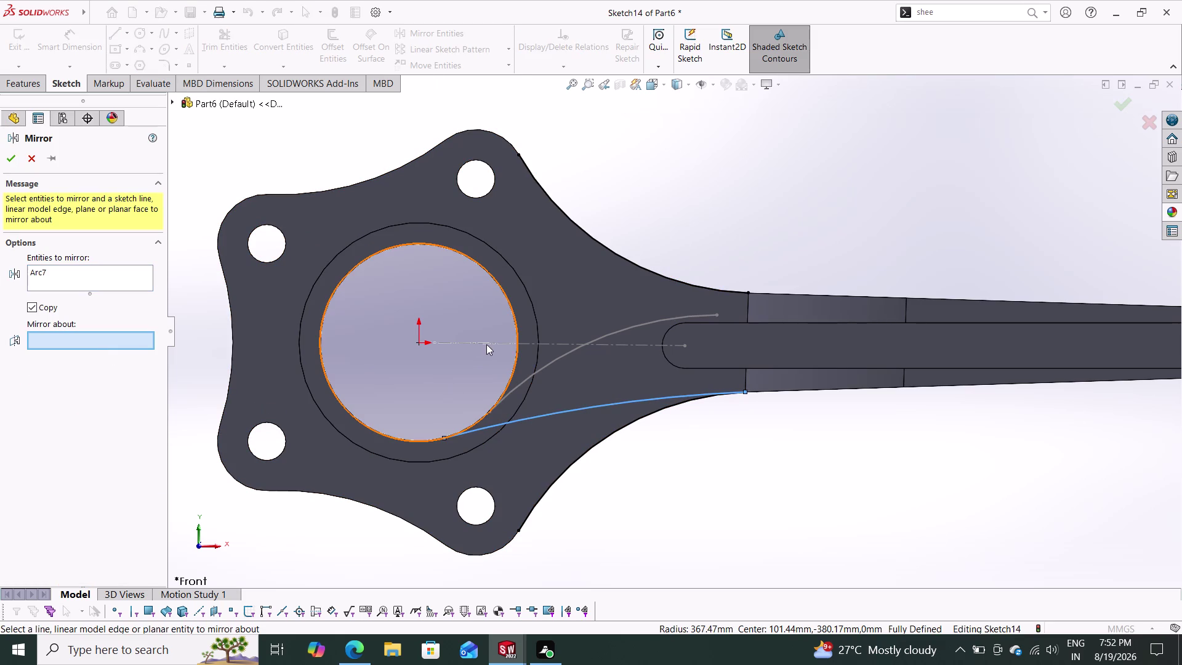
click(492, 341)
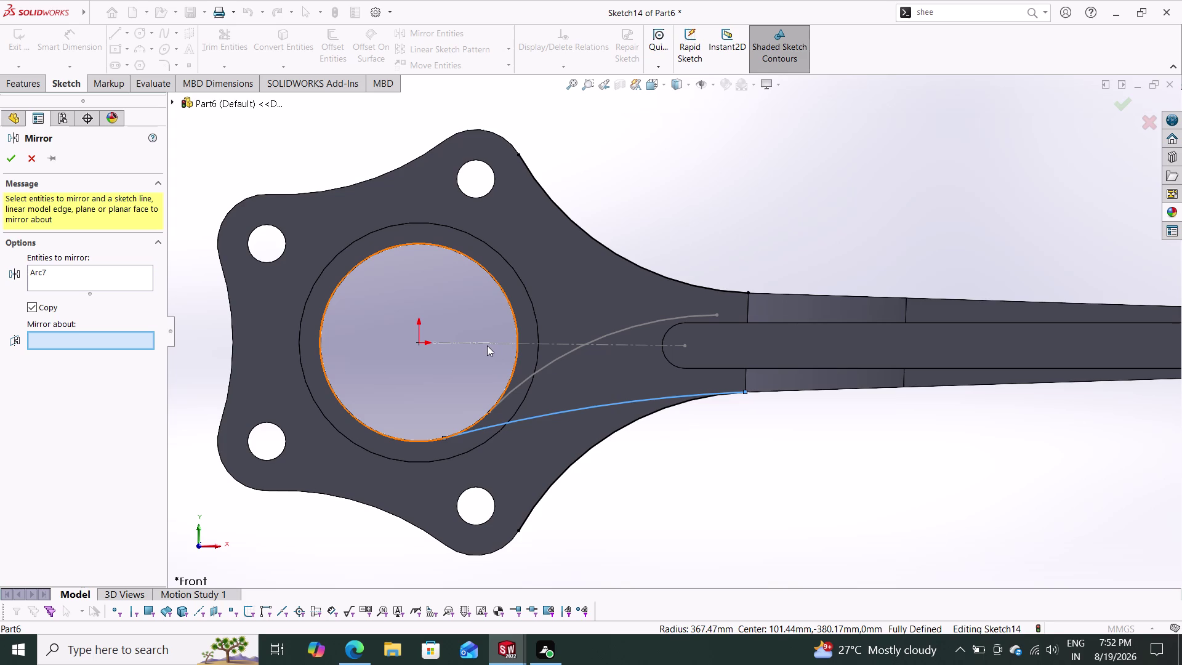
click(490, 343)
key(Escape)
key(Escape)
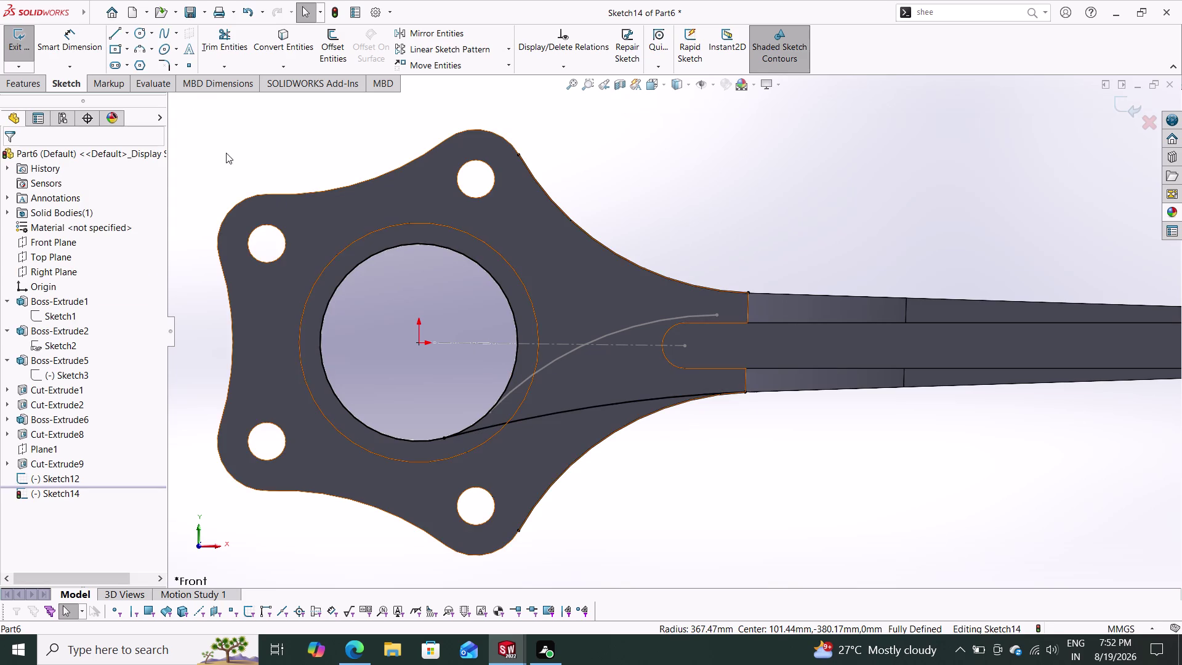
click(130, 35)
Draw a horizontal centerline from the origin to the slot centre, ending at X 70 mm.
click(133, 67)
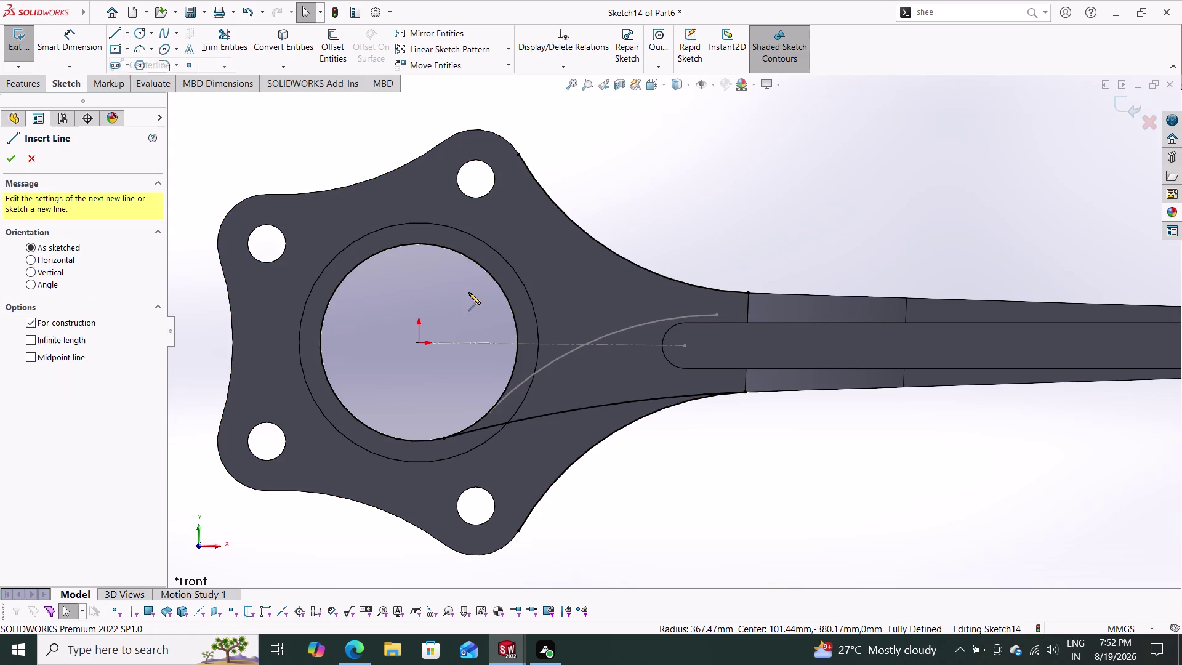
drag(417, 343, 437, 341)
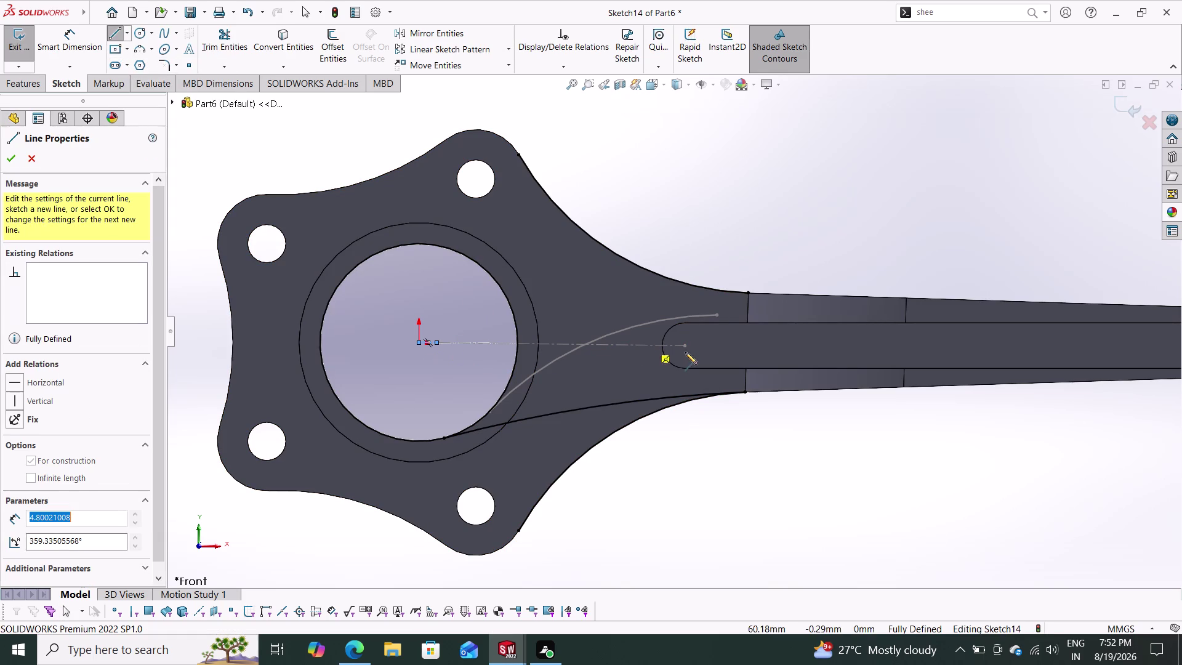
click(687, 346)
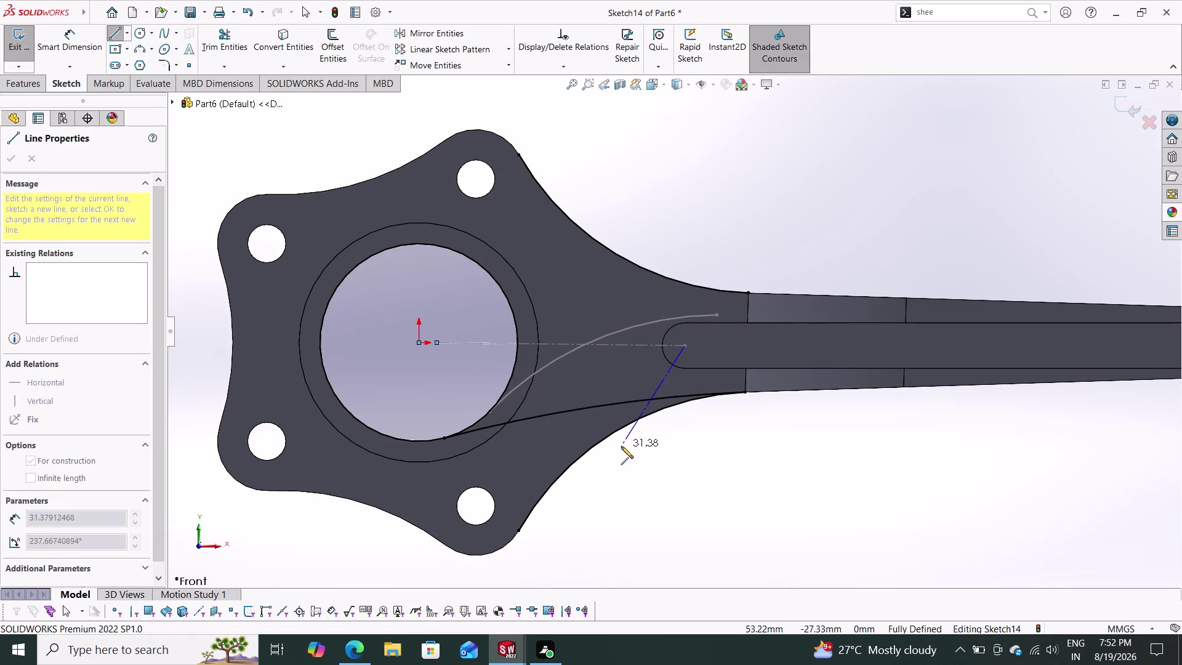
key(Escape)
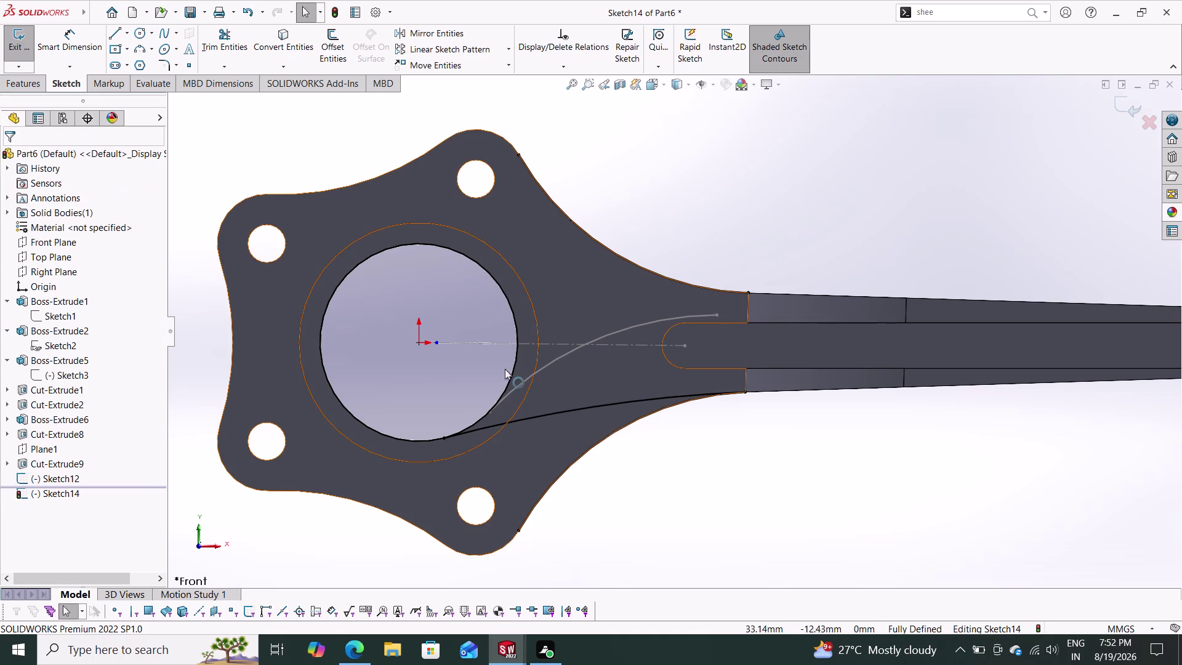
drag(436, 340, 617, 339)
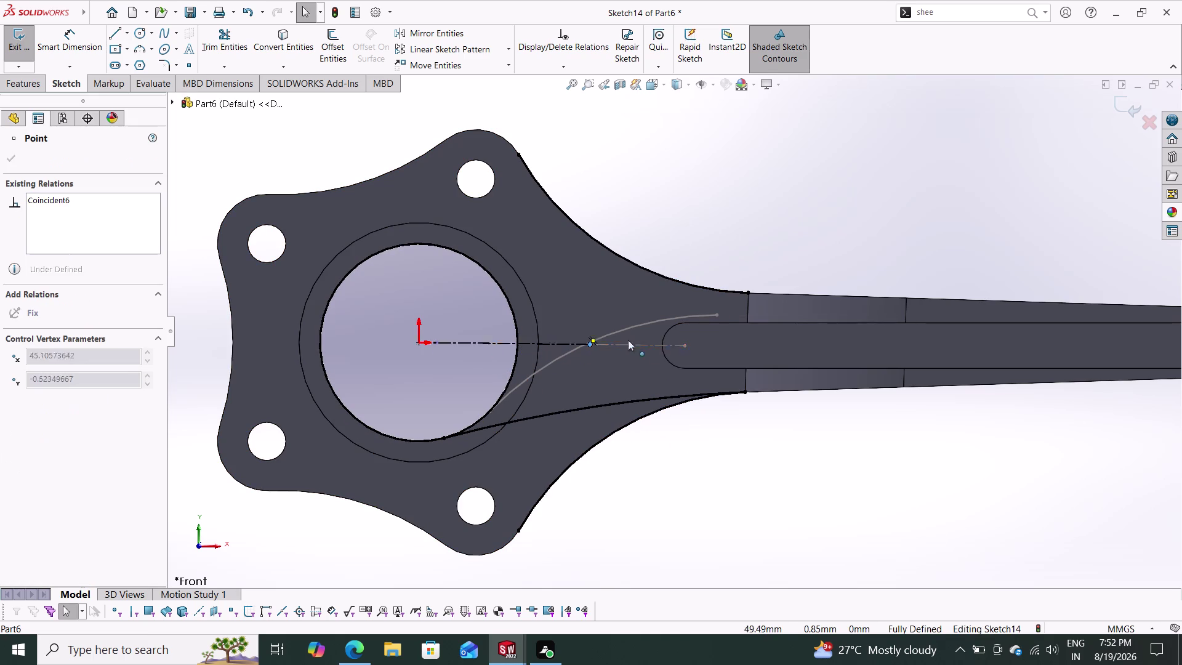
drag(618, 339, 687, 339)
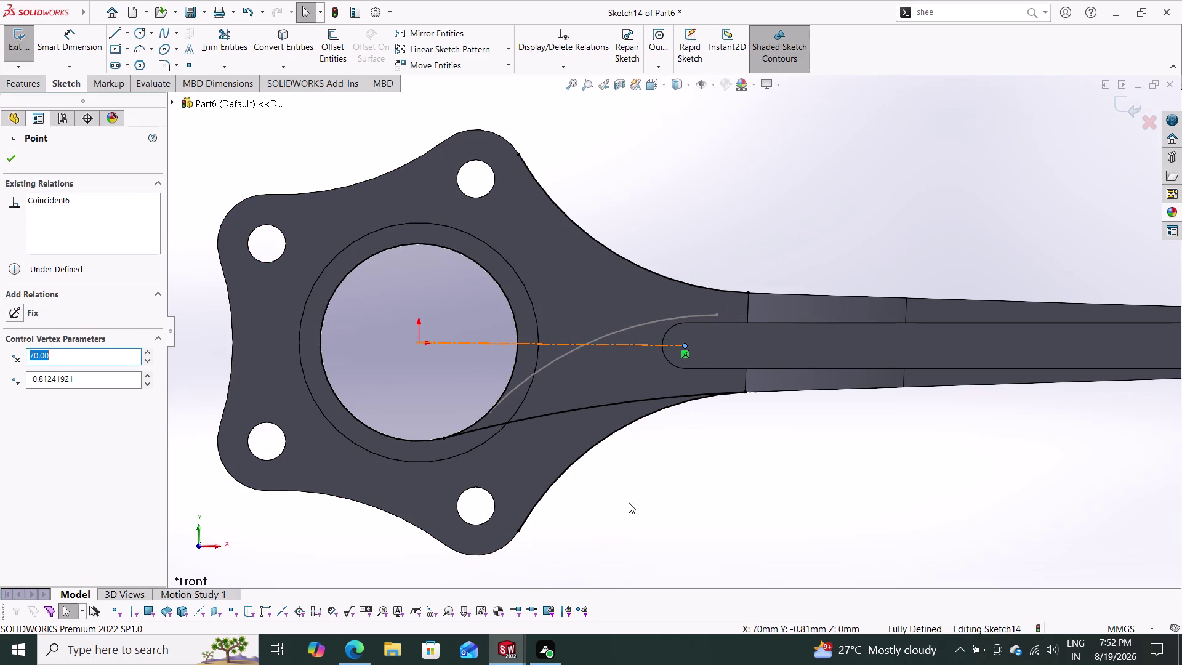
key(Escape)
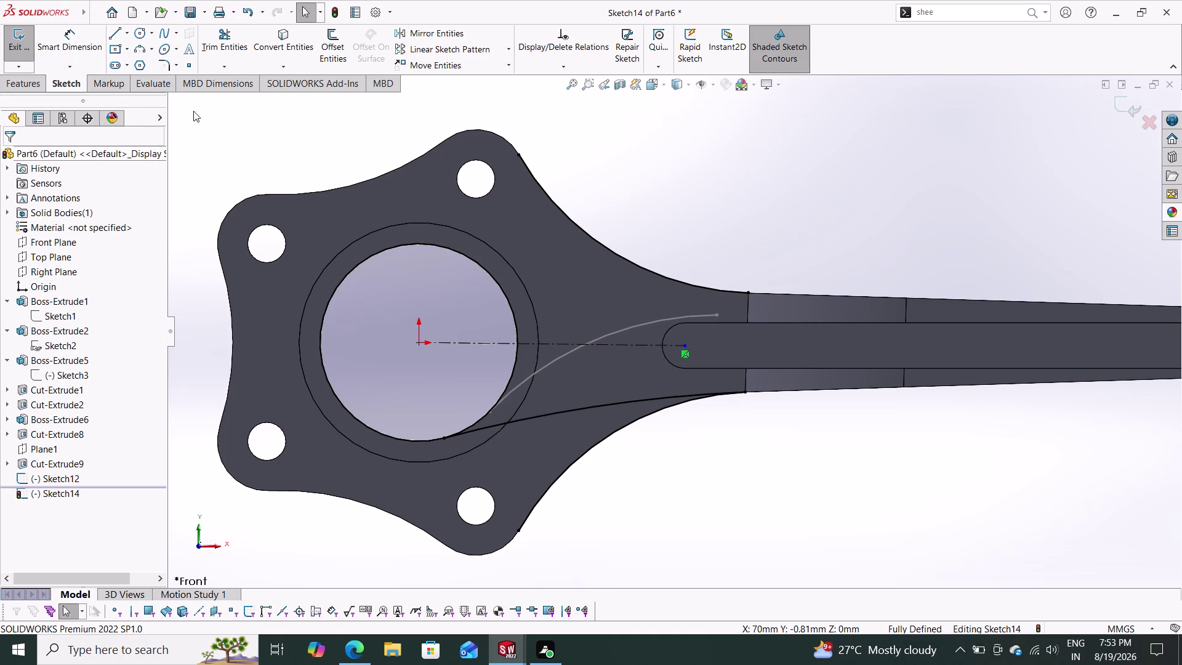
Mirror Arc7 about centerline Line1 to create the upper arc.
click(466, 32)
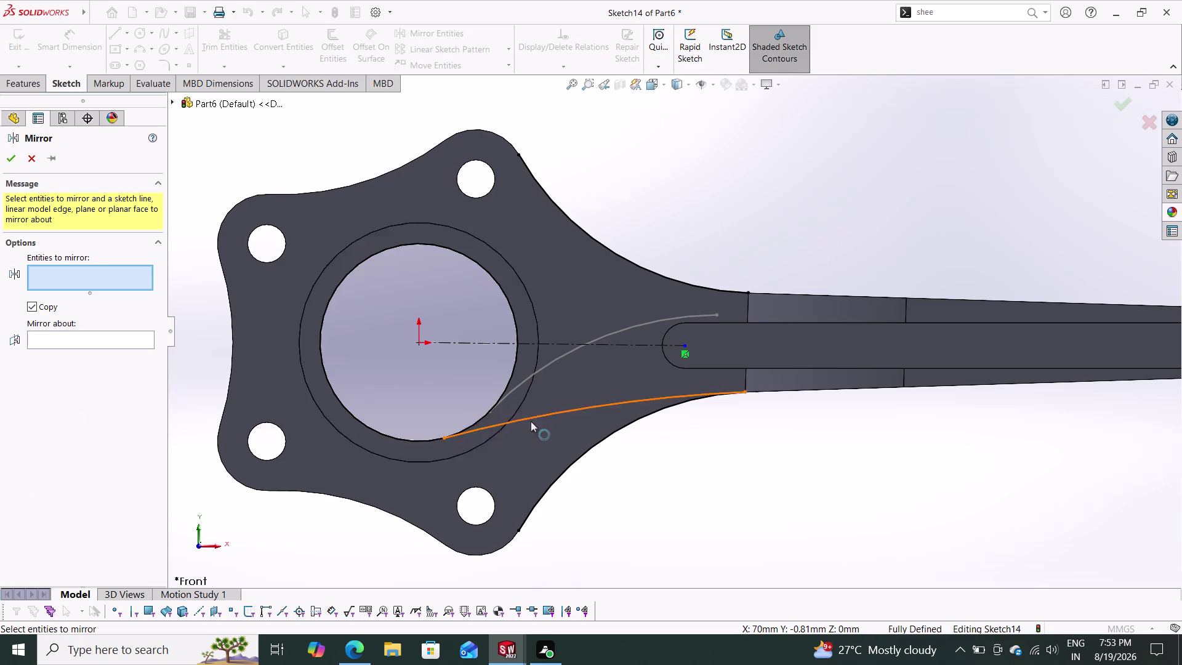
click(541, 414)
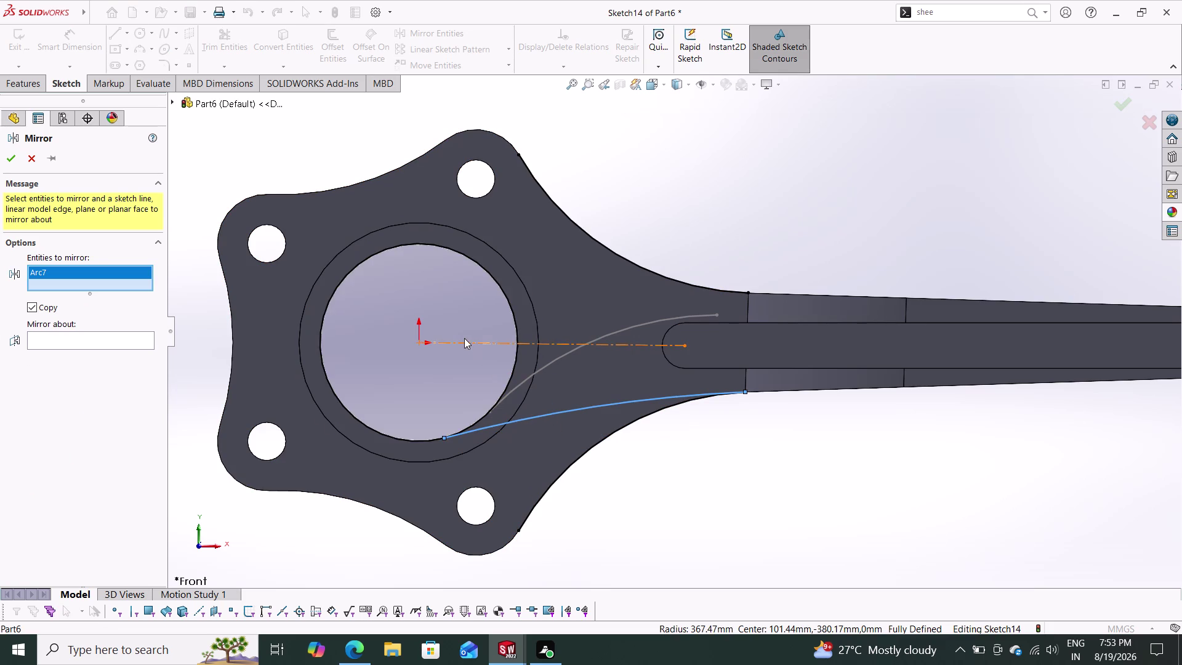
click(121, 333)
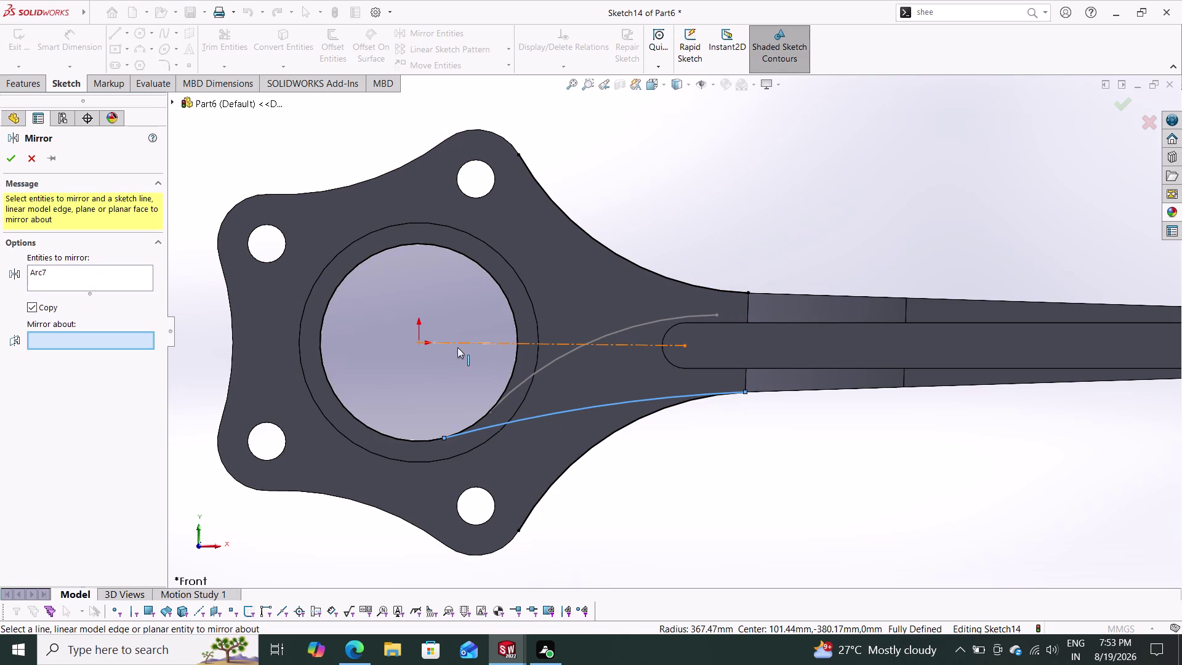
click(460, 341)
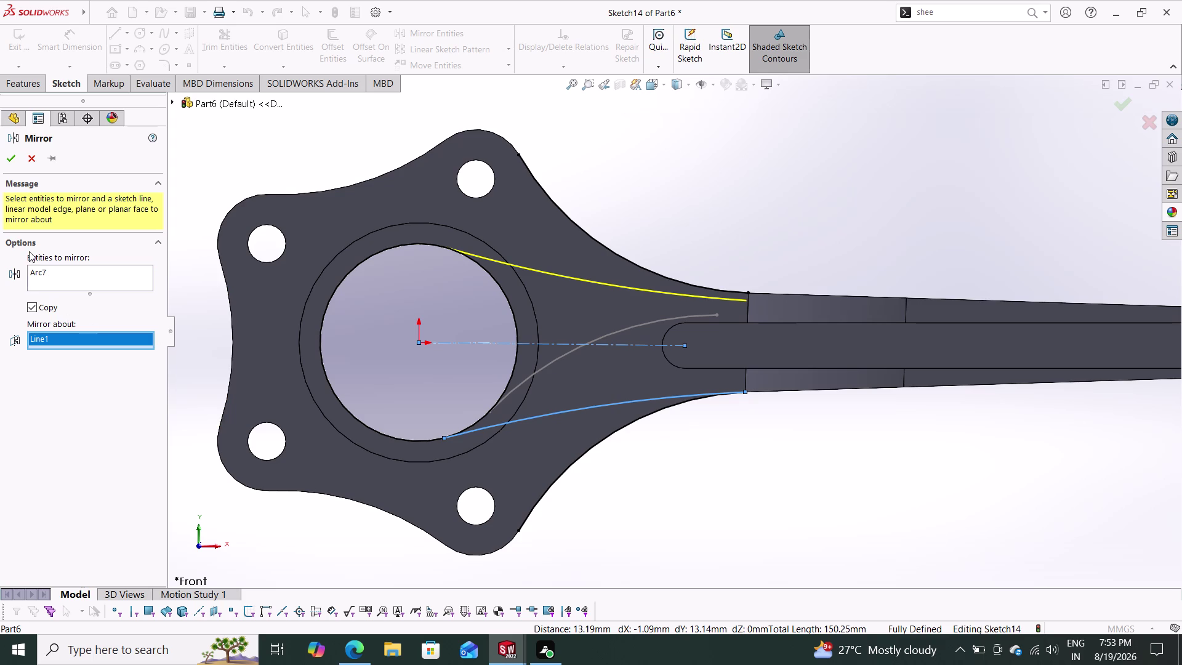
click(14, 161)
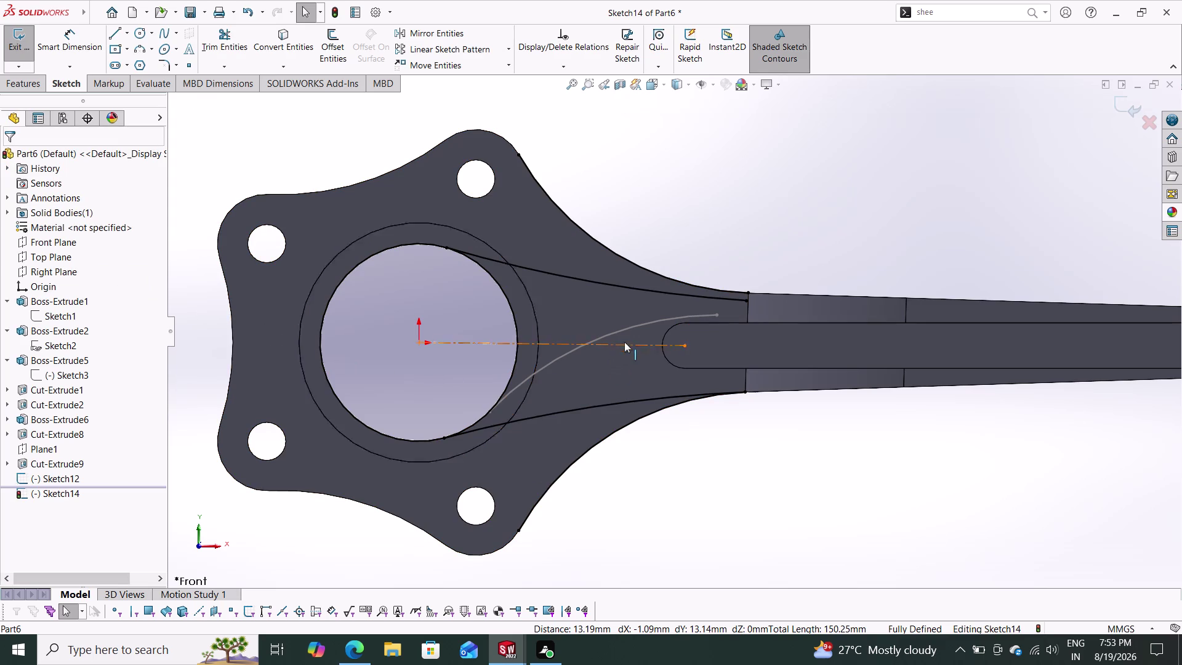
click(628, 286)
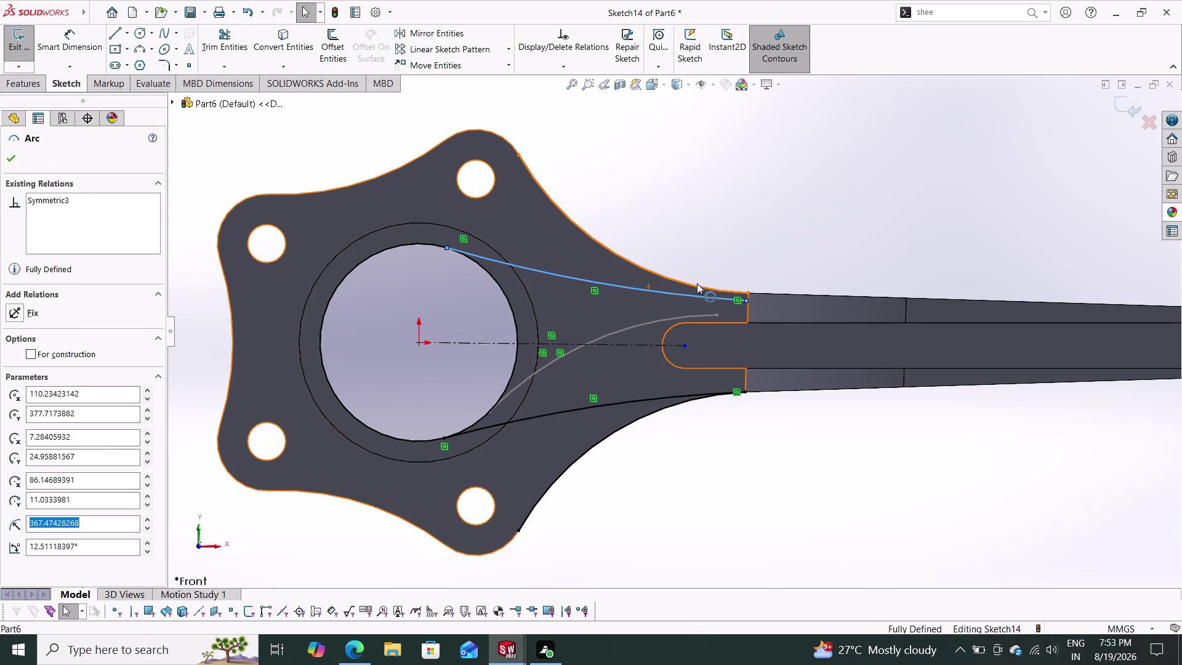
click(697, 286)
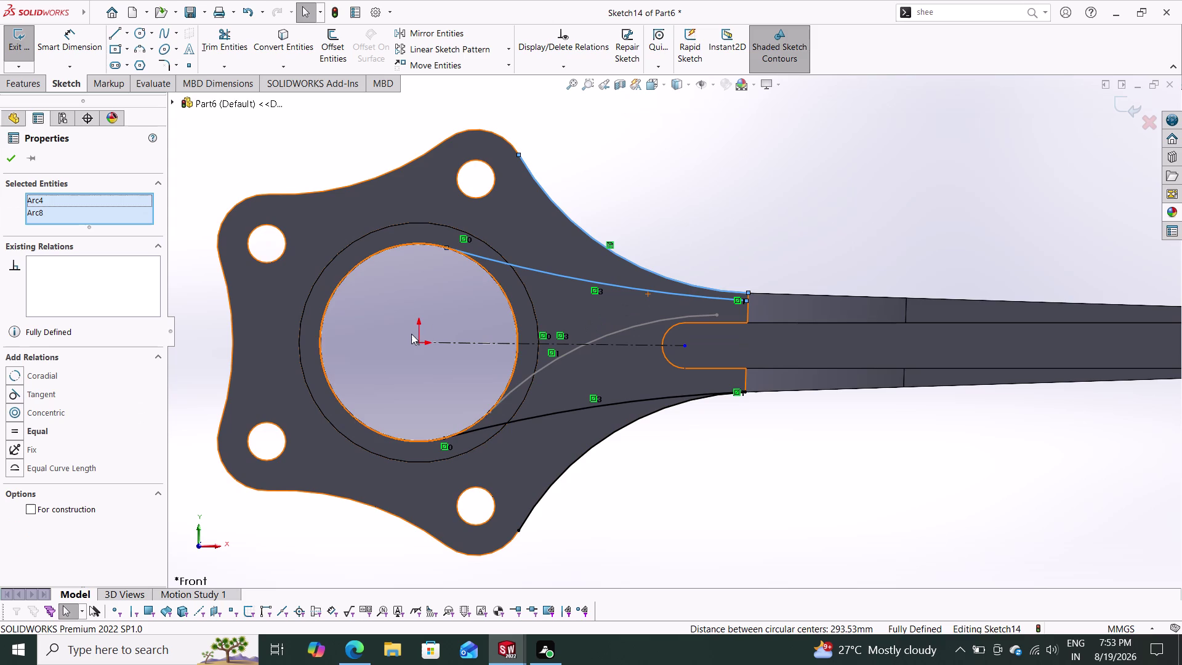
click(52, 393)
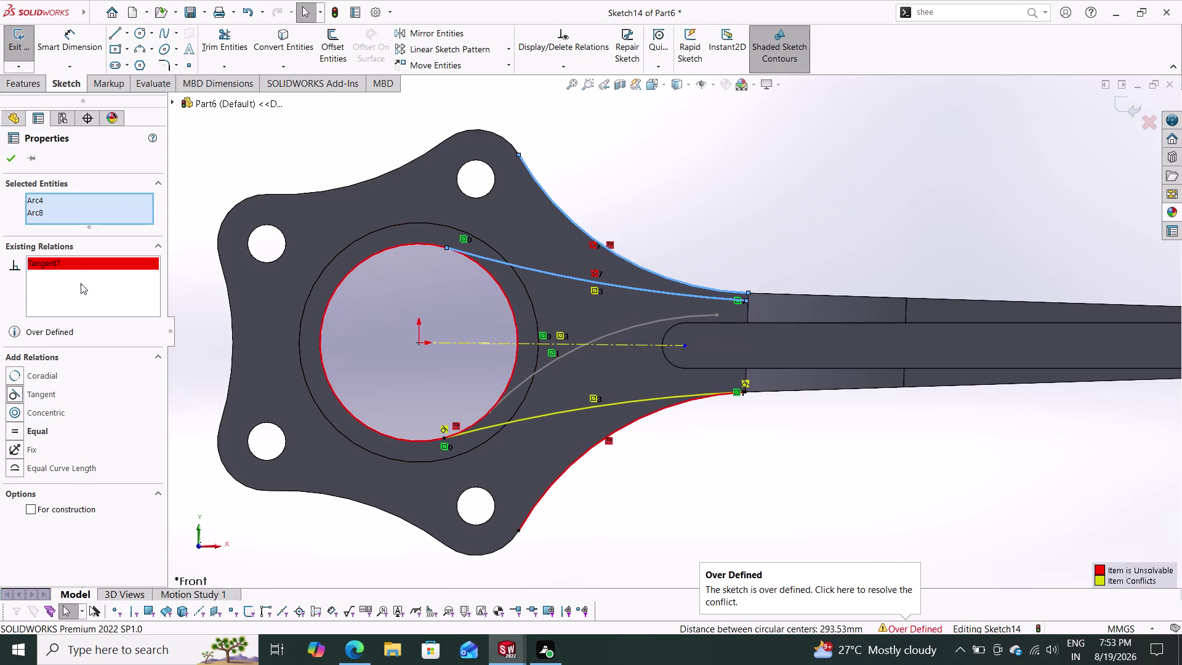
key(Escape)
key(Escape)
key(Escape)
key(Escape)
click(101, 306)
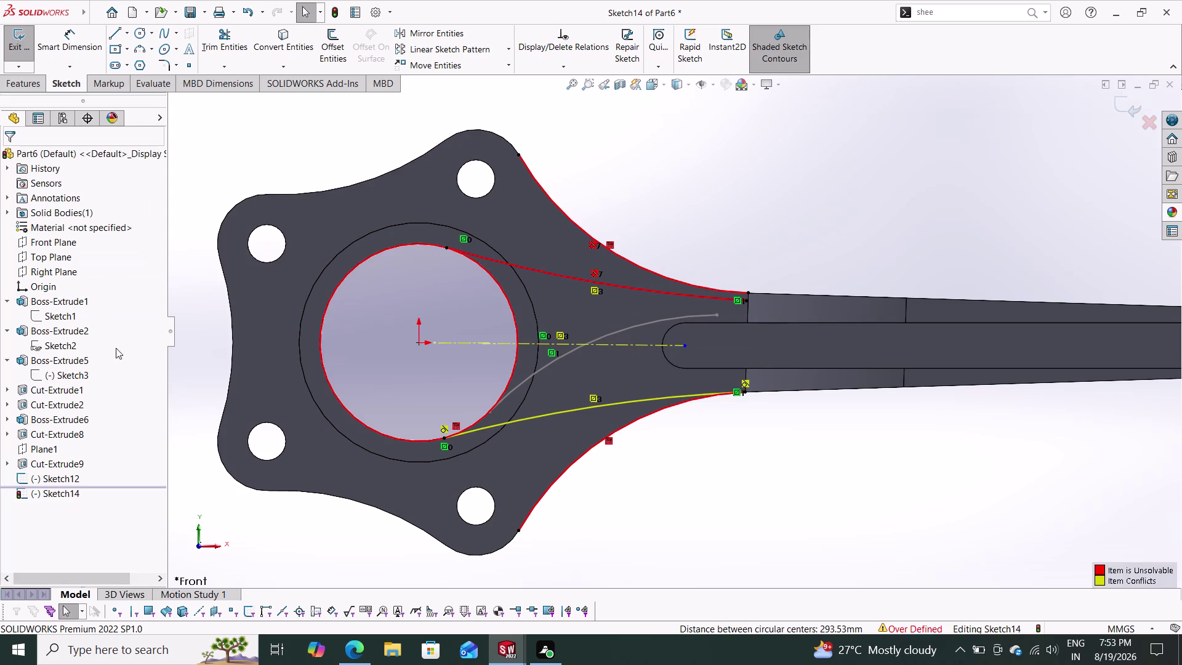
key(Escape)
key(ctrl+z)
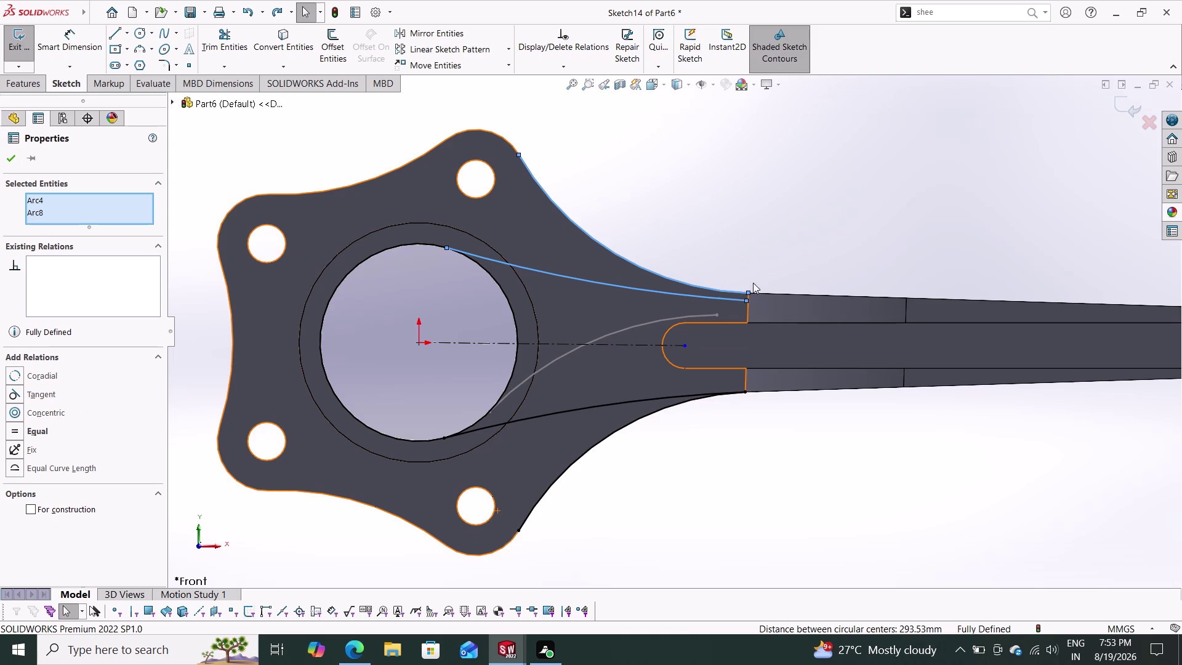
Drag the upper arc's right end point to Y 13 mm, zooming to check it.
drag(748, 299, 750, 290)
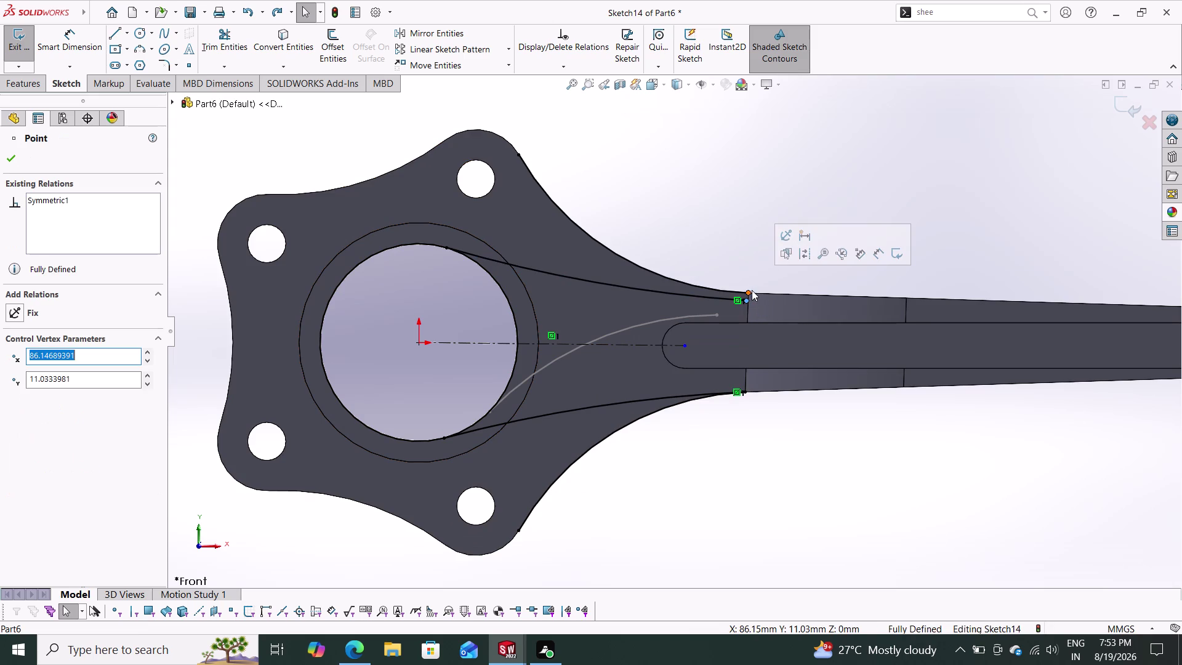
drag(747, 293, 748, 299)
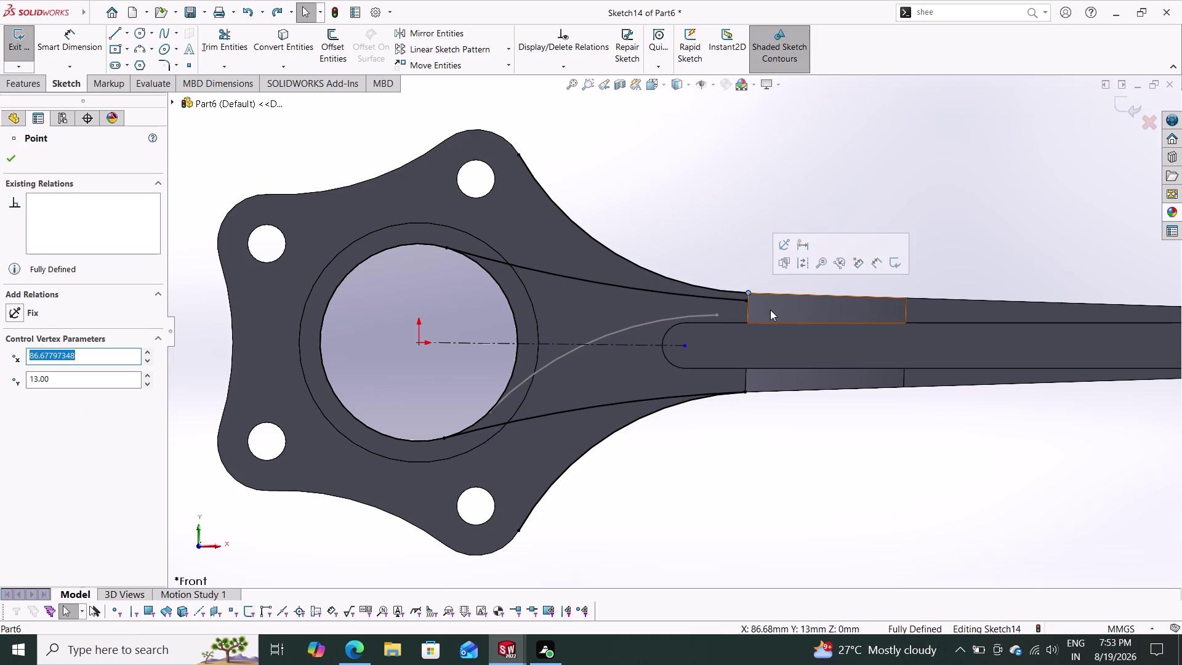
key(Escape)
scroll(down, 3)
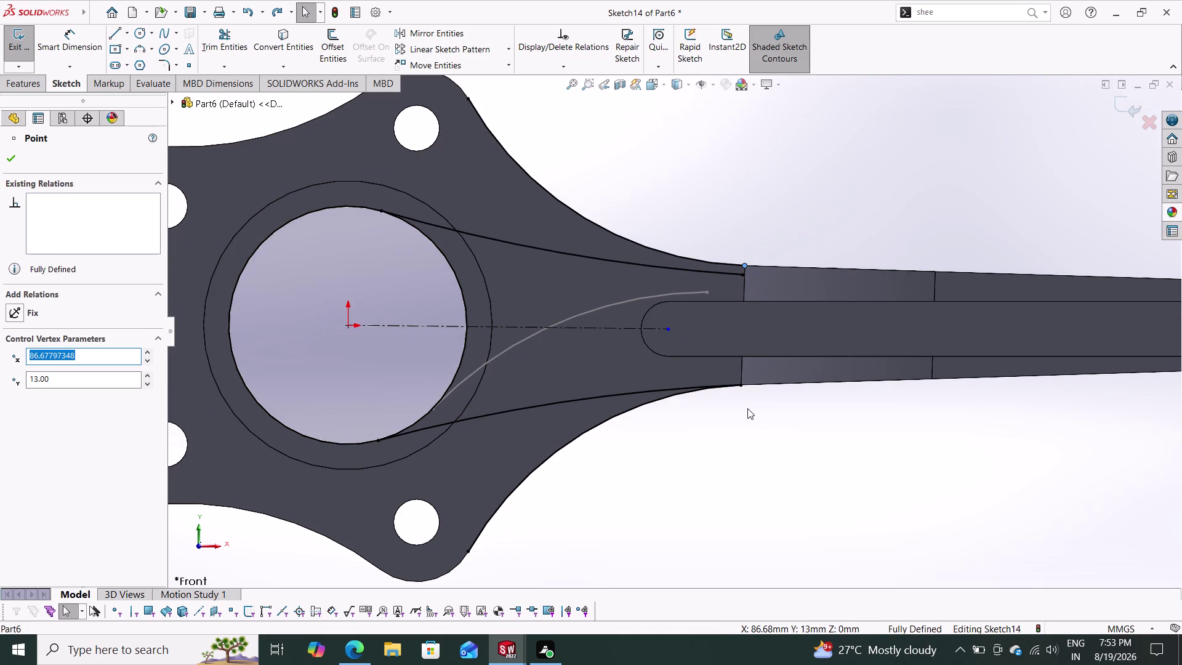
scroll(up, 3)
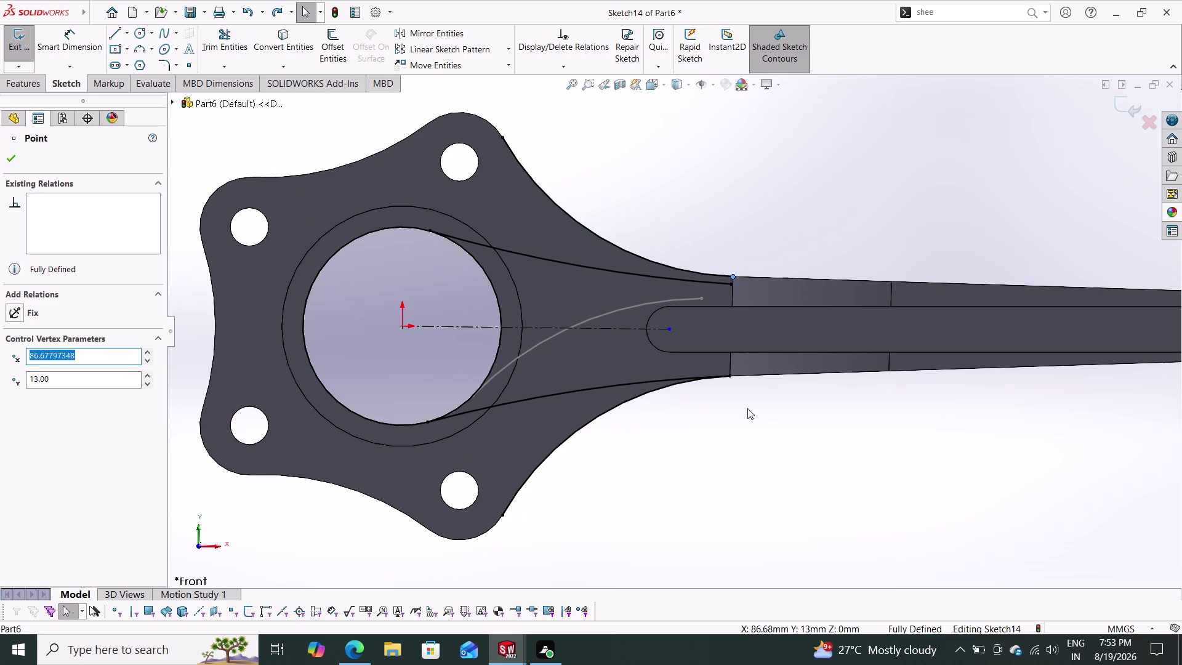
scroll(down, 3)
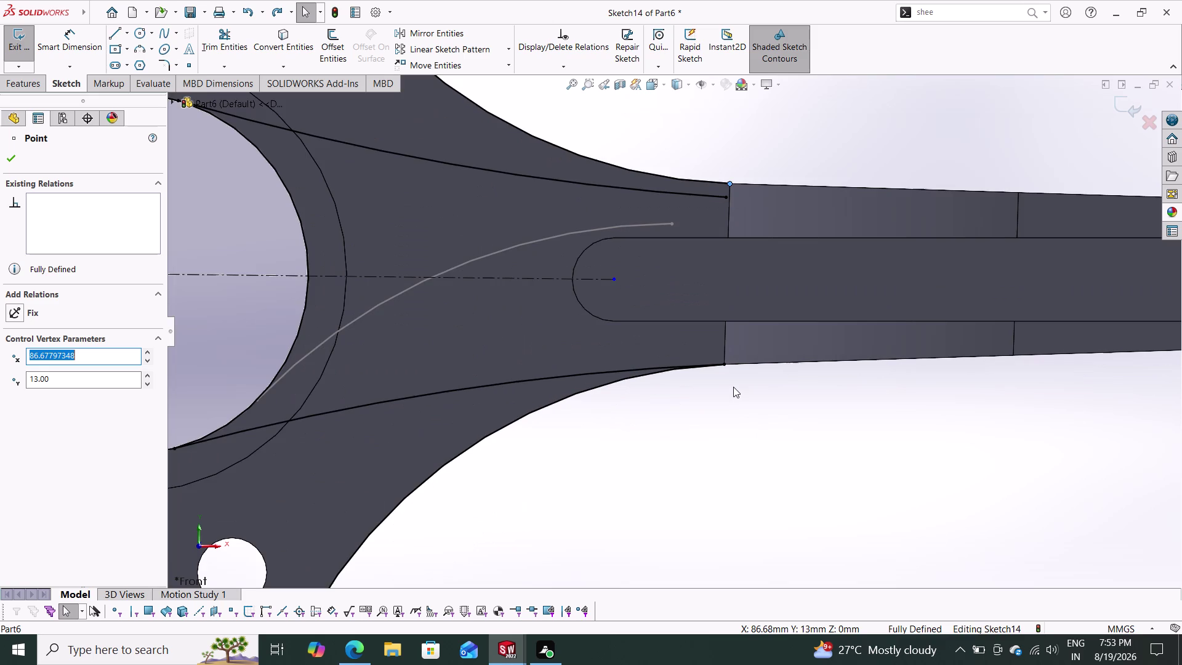
scroll(up, 3)
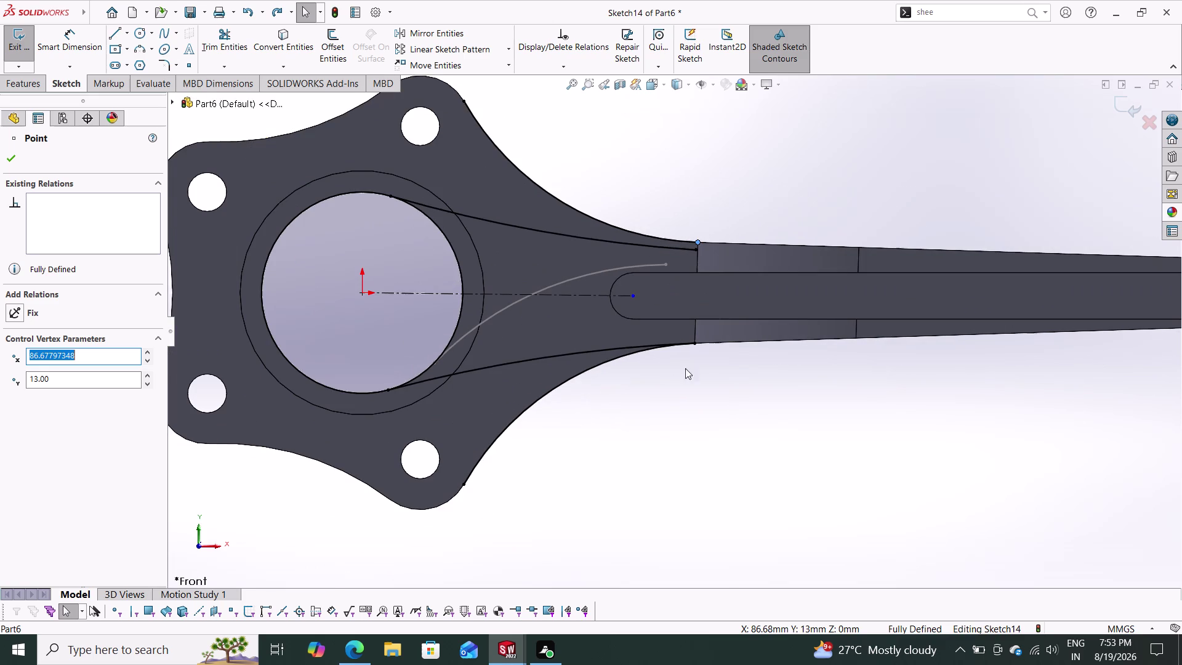